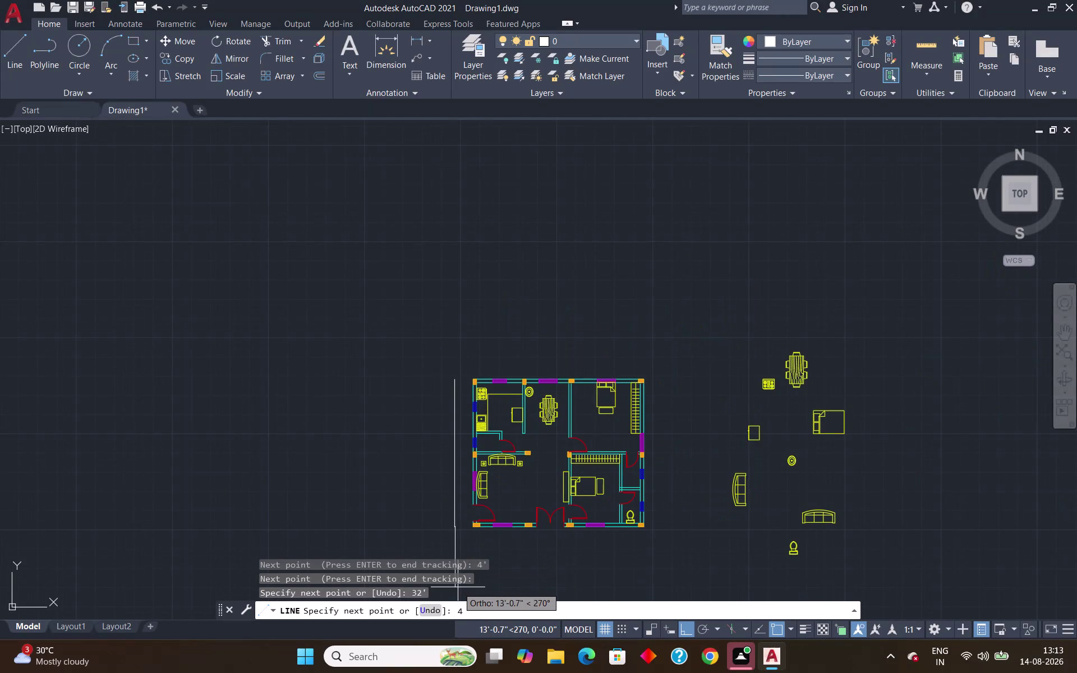
Enter 7'8.25" as the reference line's next segment after the 32' segment.
key(7)
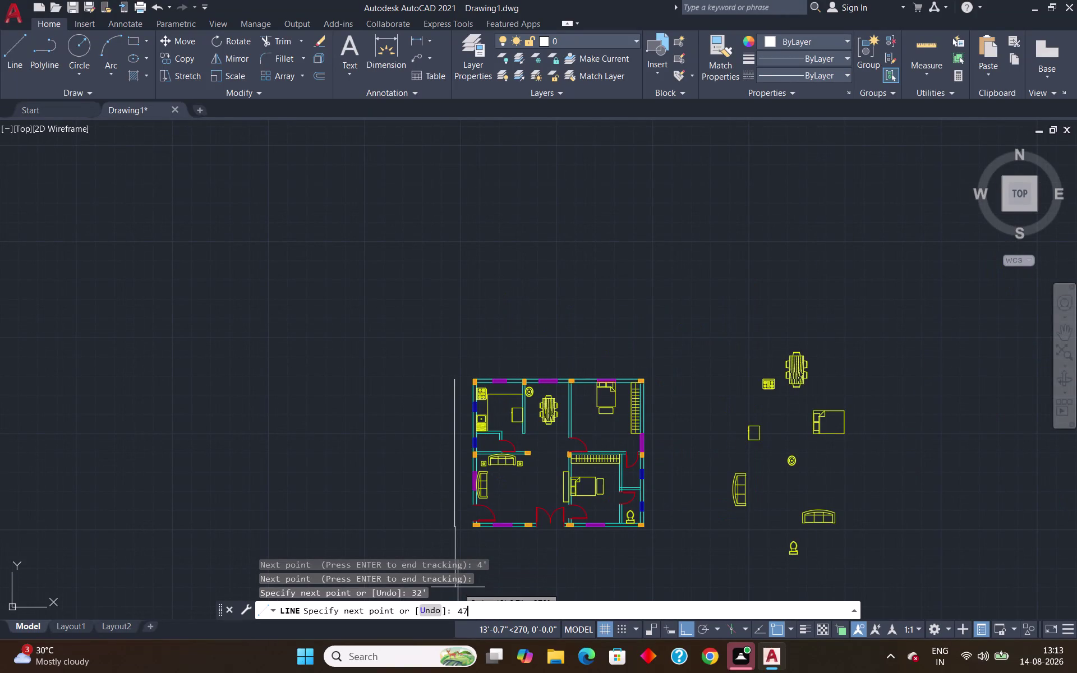
key(period)
key(BackSpace)
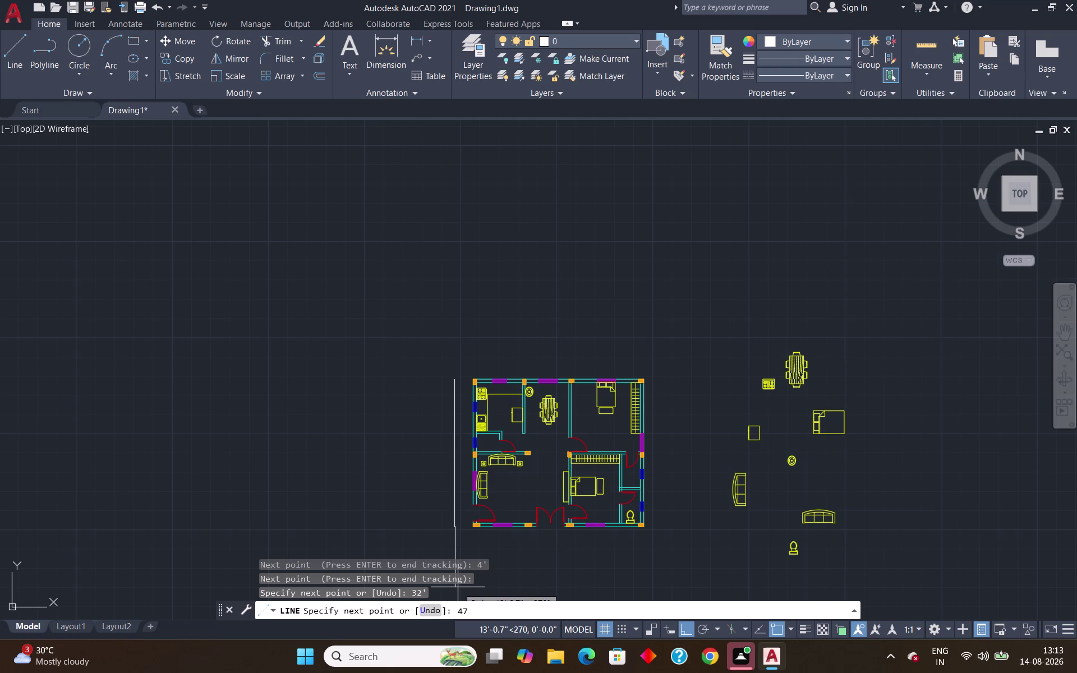
key(apostrophe)
key(BackSpace)
key(BackSpace)
key(BackSpace)
key(7)
key(apostrophe)
key(8)
key(period)
text(25)
key(apostrophe)
key(BackSpace)
key(shift+quotedbl)
key(Return)
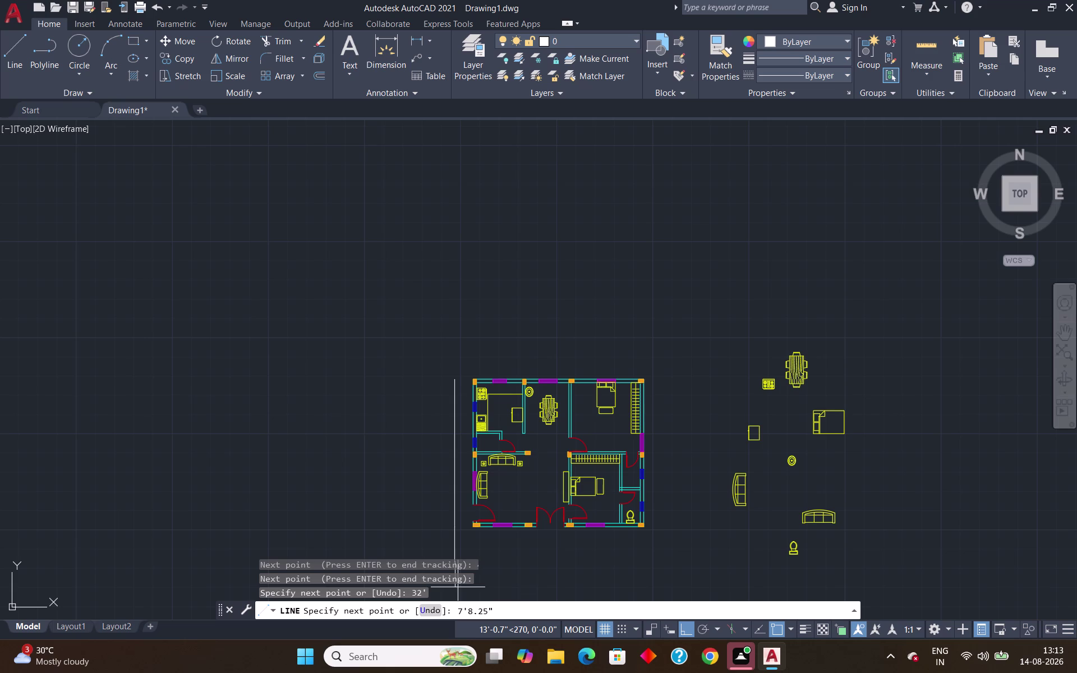
scroll(down, 3)
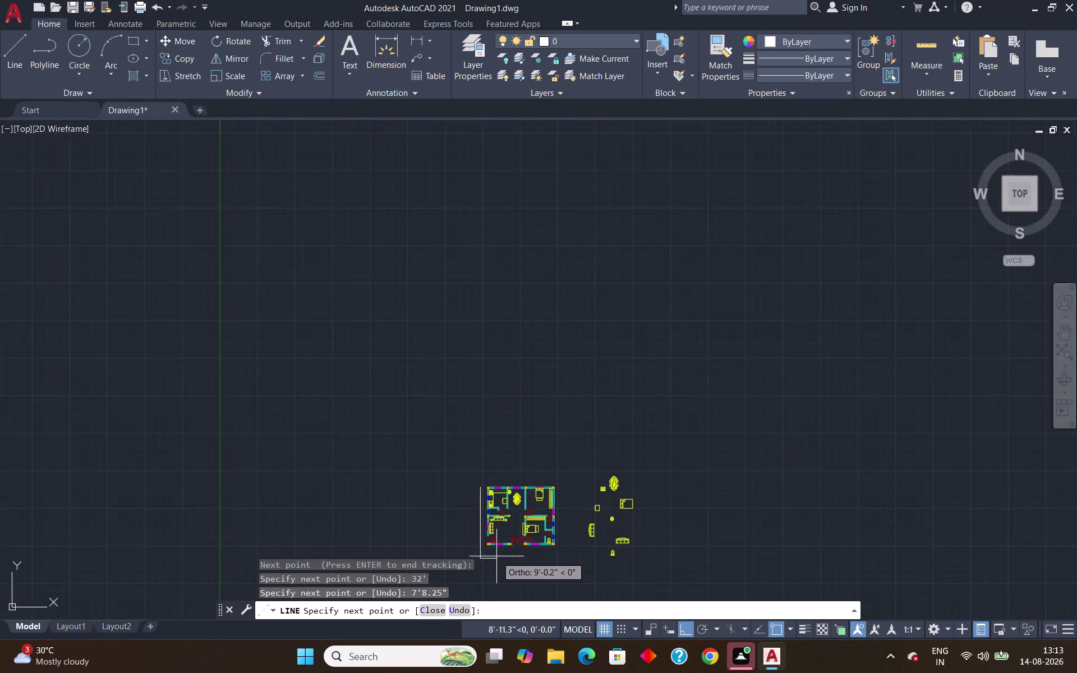
End the current reference line and zoom in beside the floor plan.
key(Return)
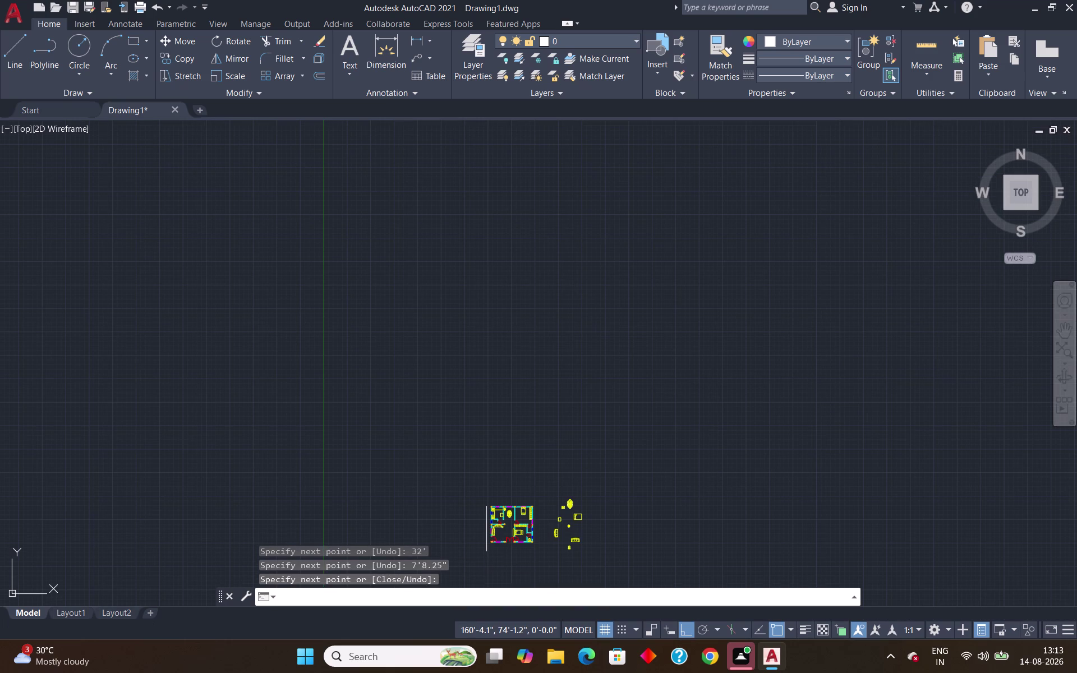
scroll(up, 3)
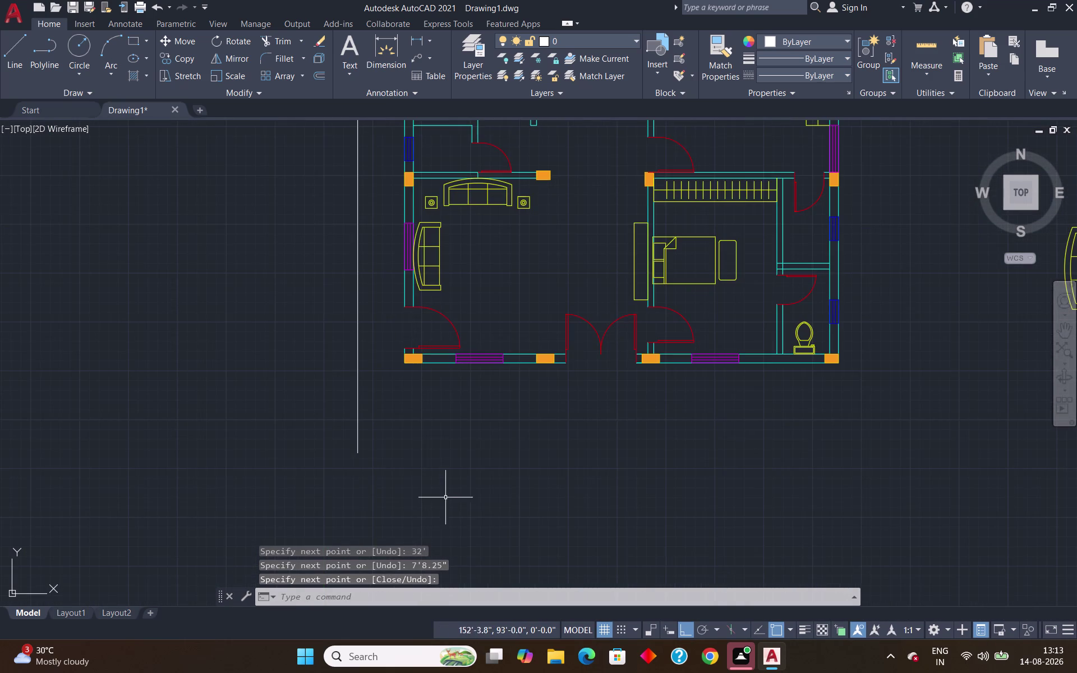
scroll(down, 3)
scroll(up, 3)
scroll(down, 3)
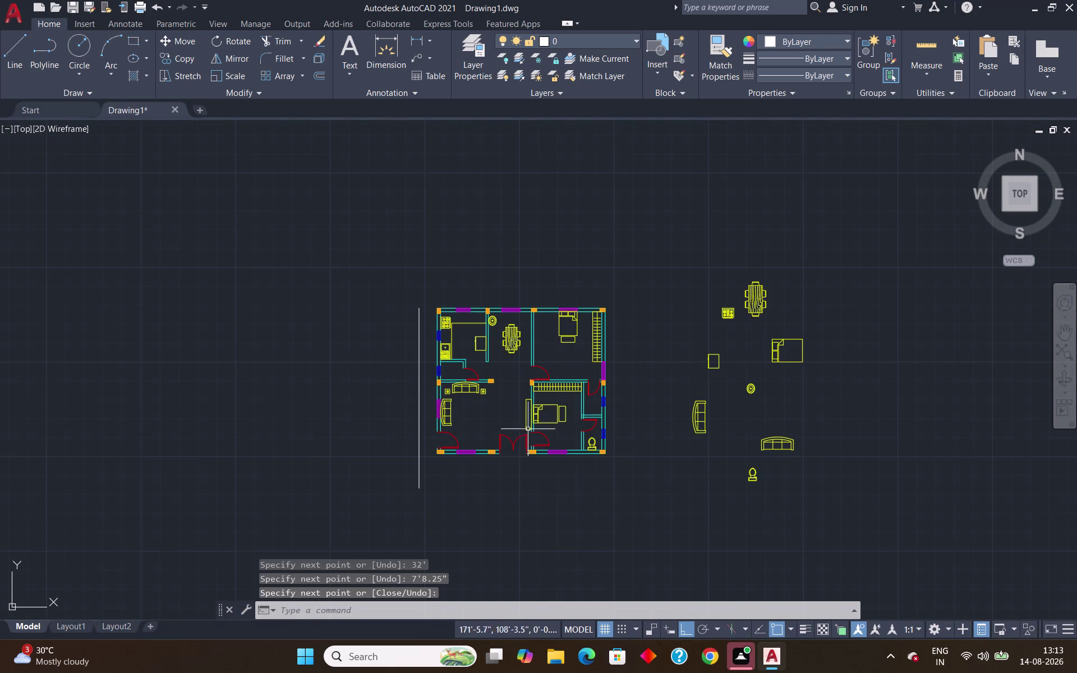
scroll(up, 3)
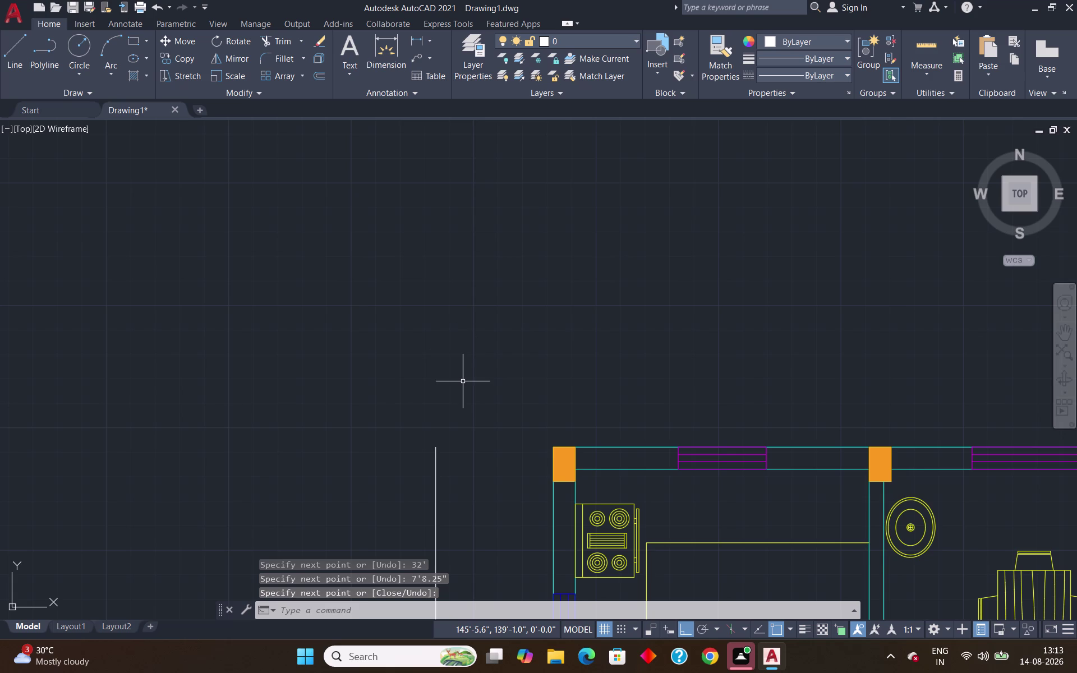
Draw a new 7'8.25" vertical line by the floor plan's left side.
key(l)
key(Return)
click(438, 451)
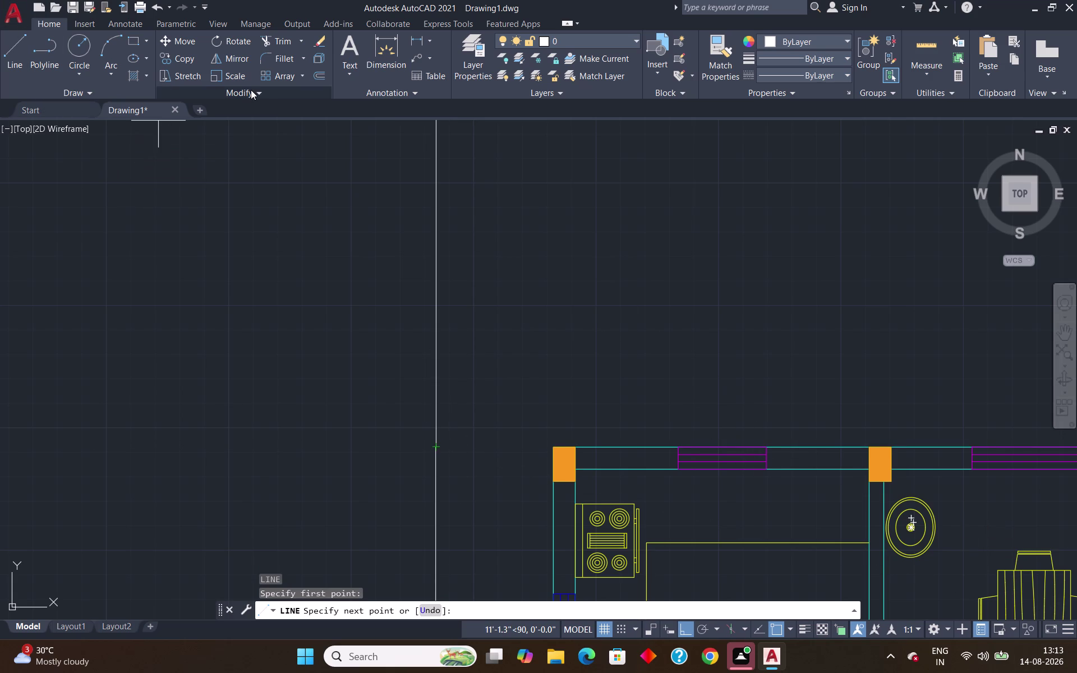
text(7')
key(8)
text(.25)
key(shift+quotedbl)
key(Return)
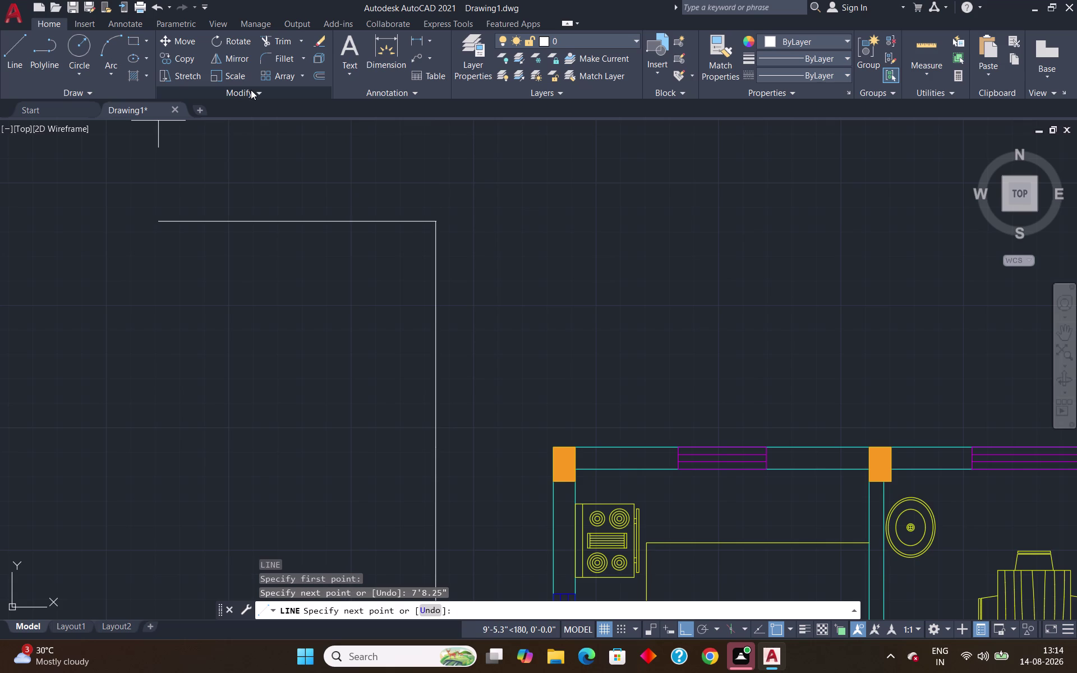
key(Return)
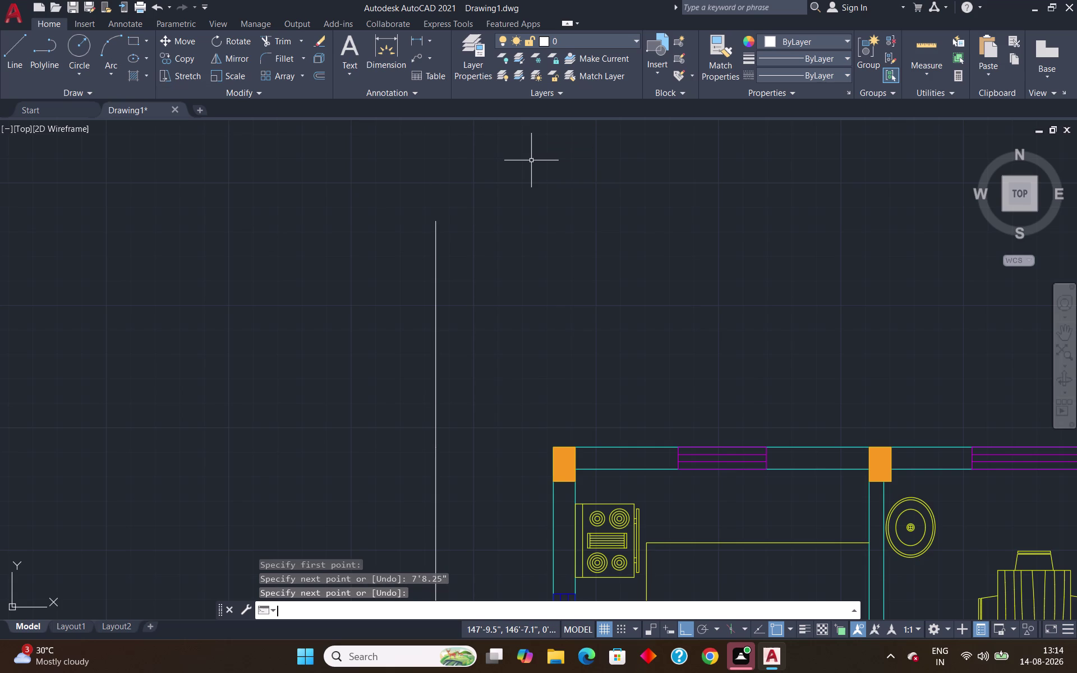
scroll(down, 3)
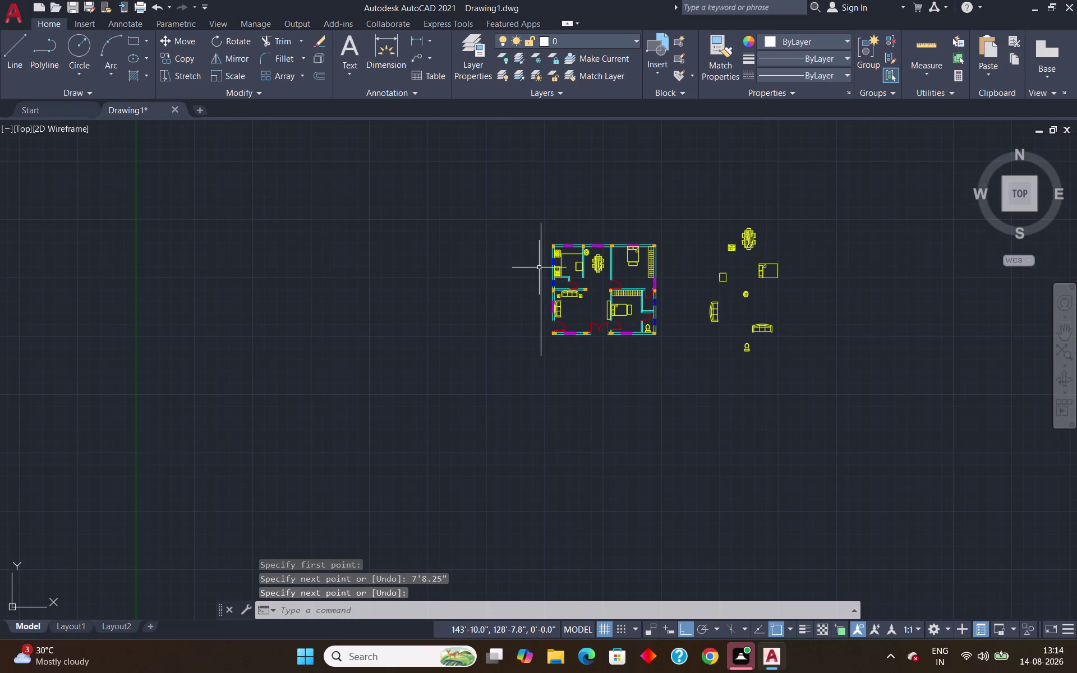
Start a distance measurement, then cancel it.
scroll(up, 3)
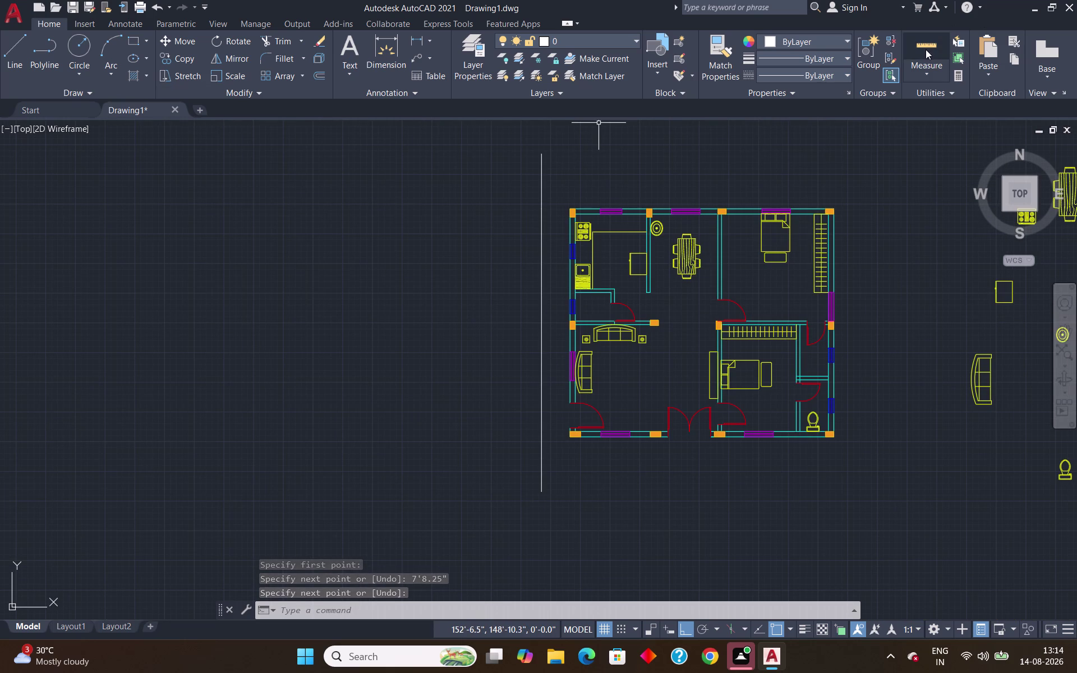
click(925, 50)
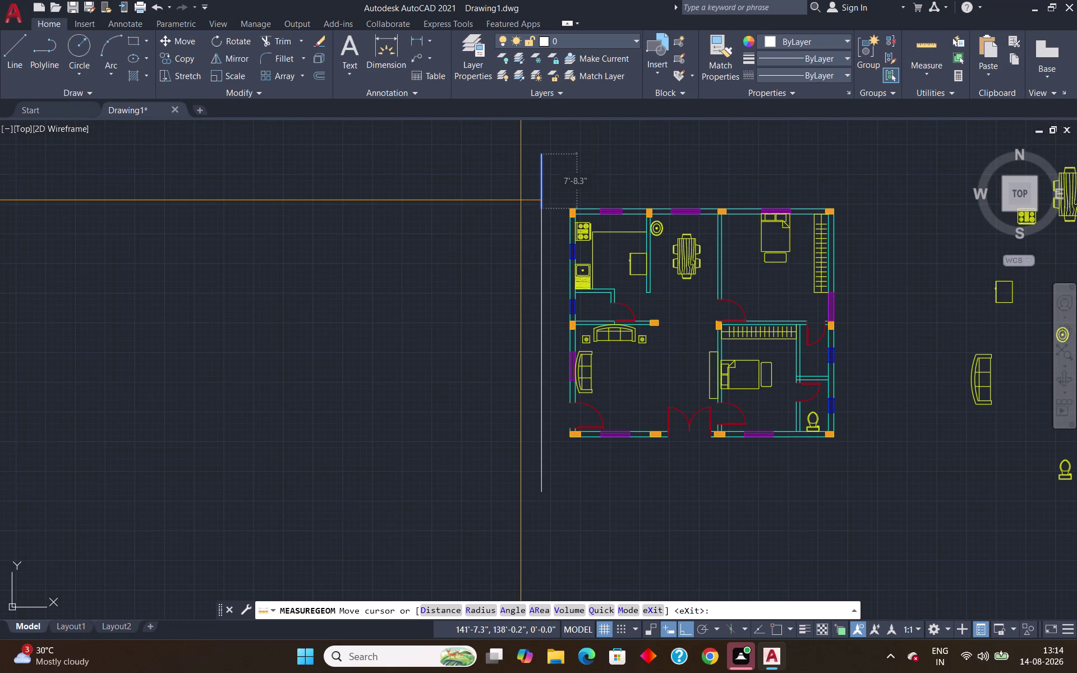
scroll(down, 3)
scroll(down, 3)
key(Escape)
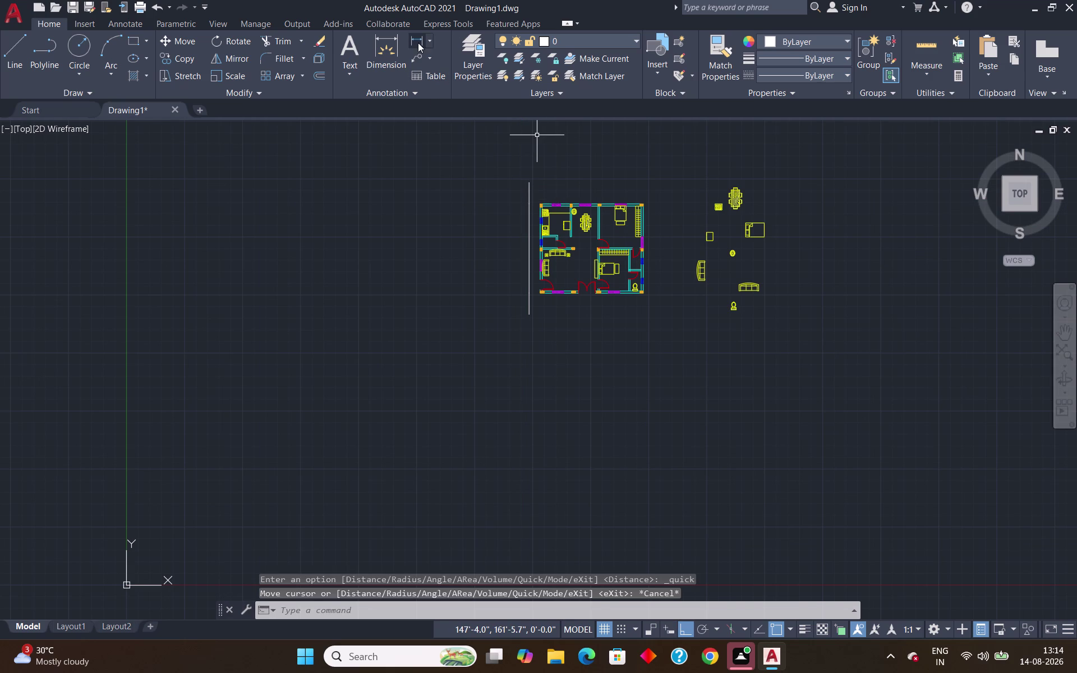
Dimension the new vertical line end to end, placing the dimension on its left.
click(387, 52)
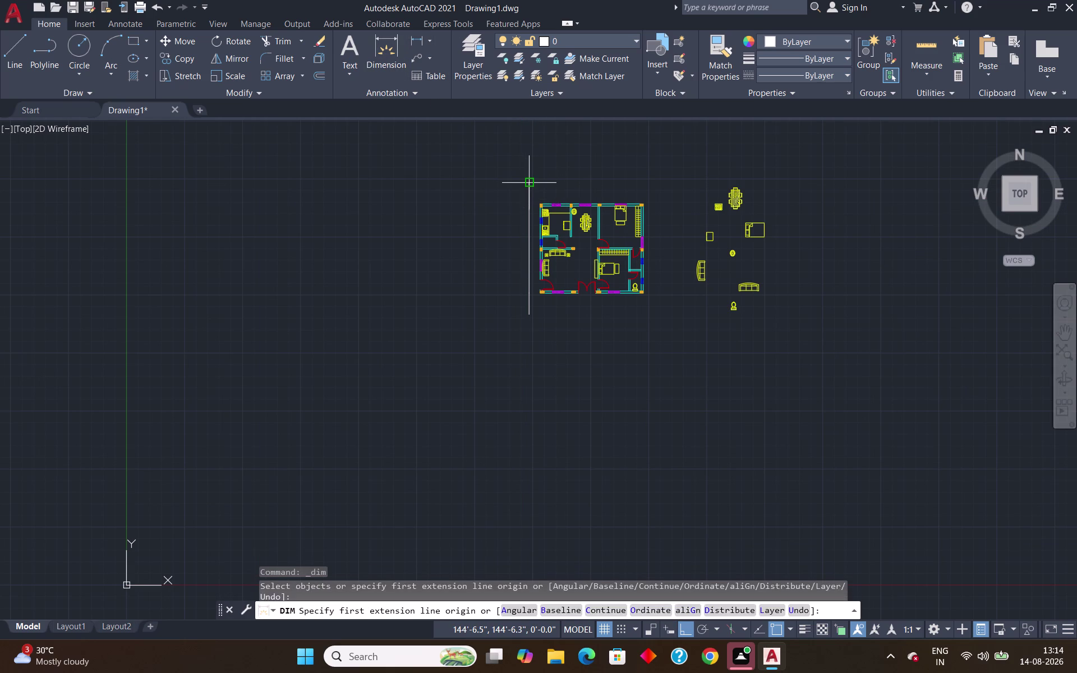
click(530, 184)
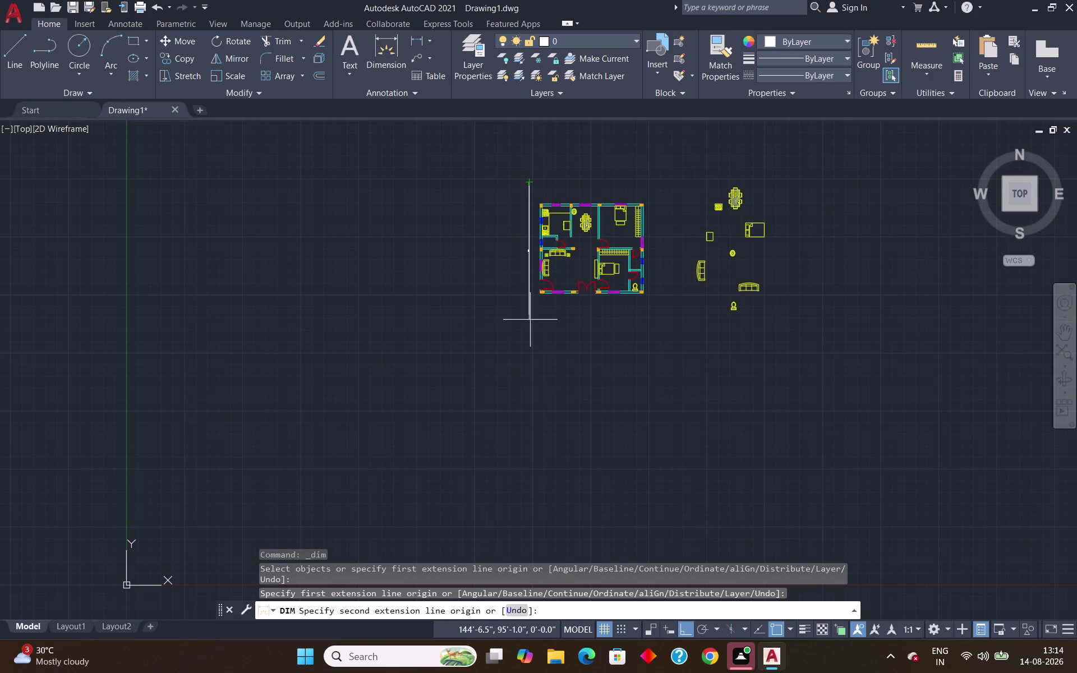
click(527, 316)
click(475, 305)
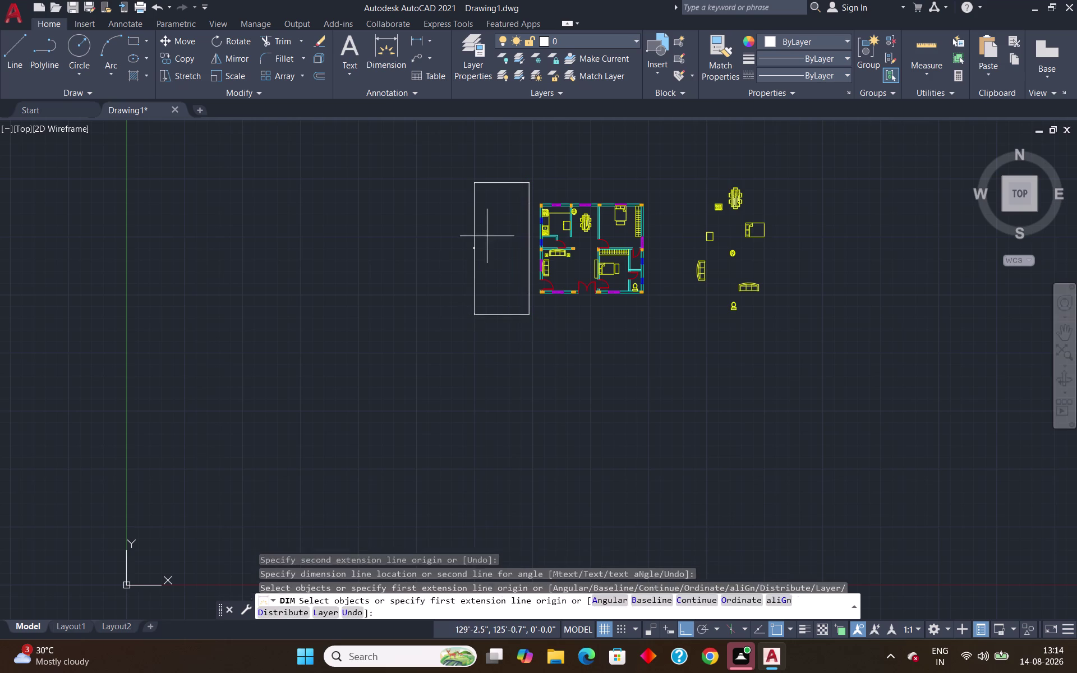
scroll(up, 3)
scroll(up, 3)
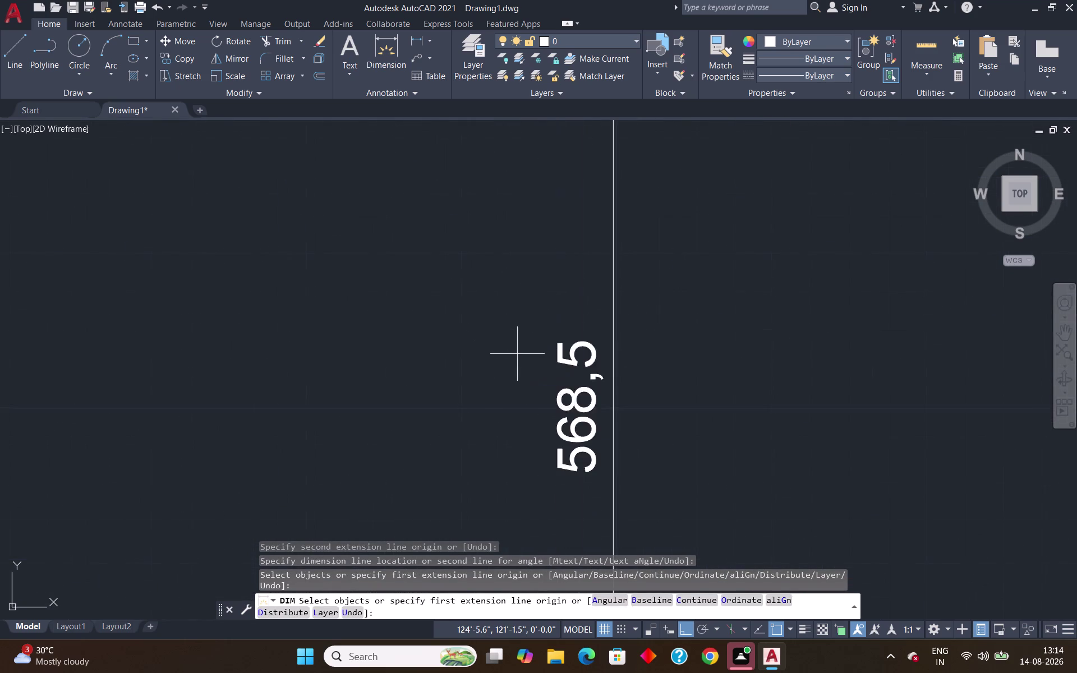
scroll(down, 3)
scroll(down, 3)
Cancel the extra dimension, delete the new dimension, and cancel the pending DIM command.
click(613, 242)
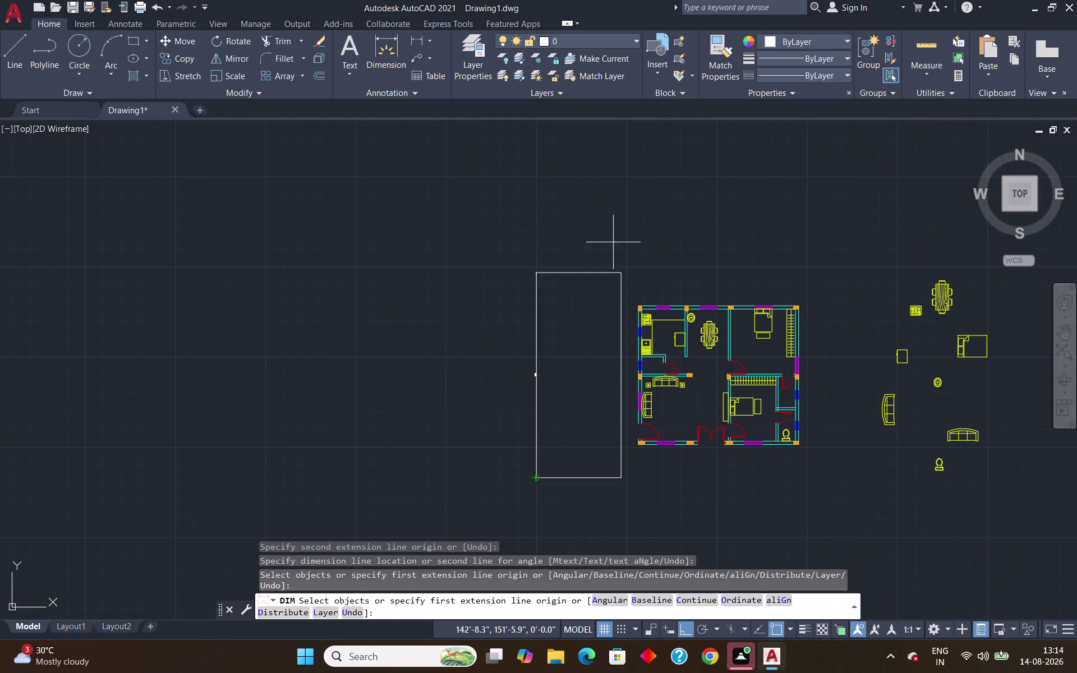
key(Escape)
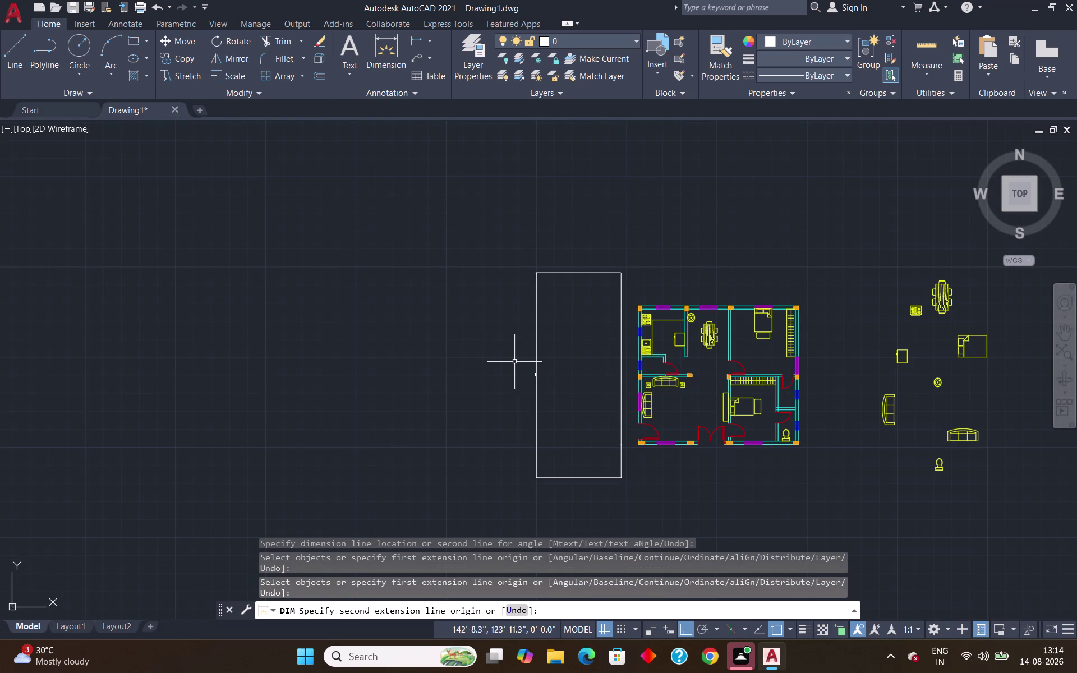
key(Escape)
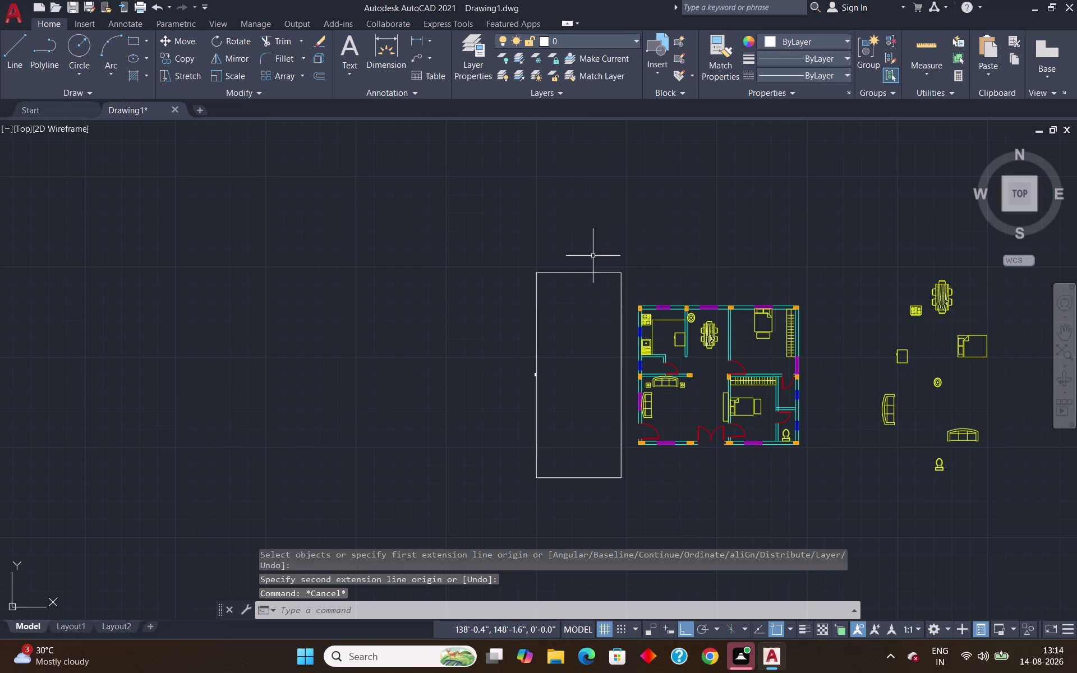
click(593, 256)
click(520, 395)
key(Delete)
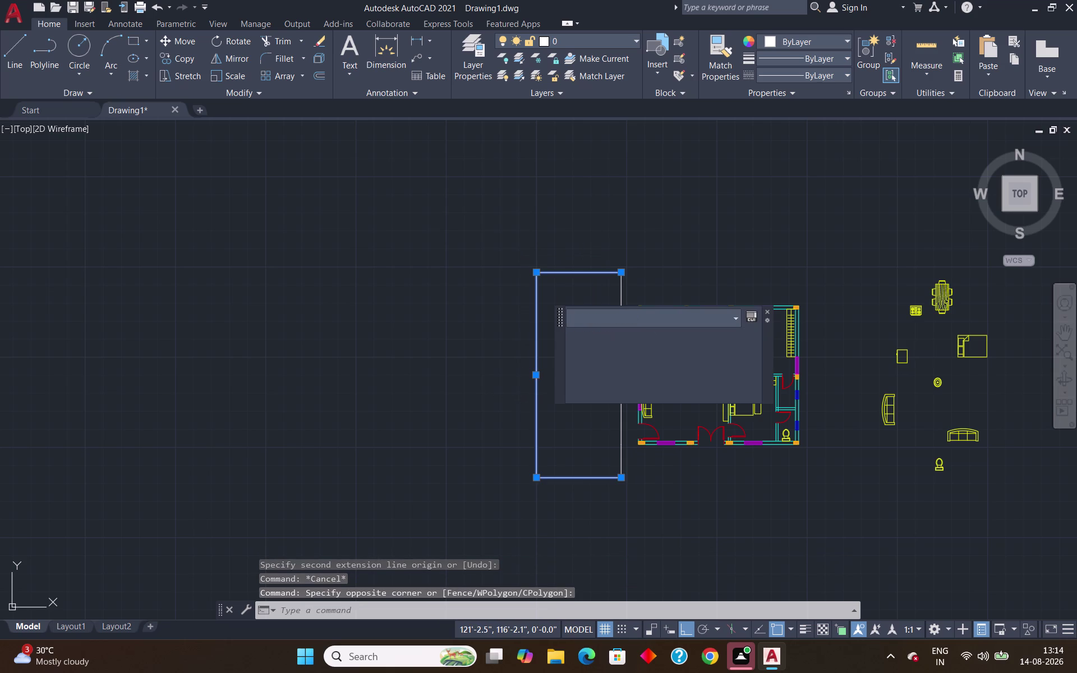
click(382, 40)
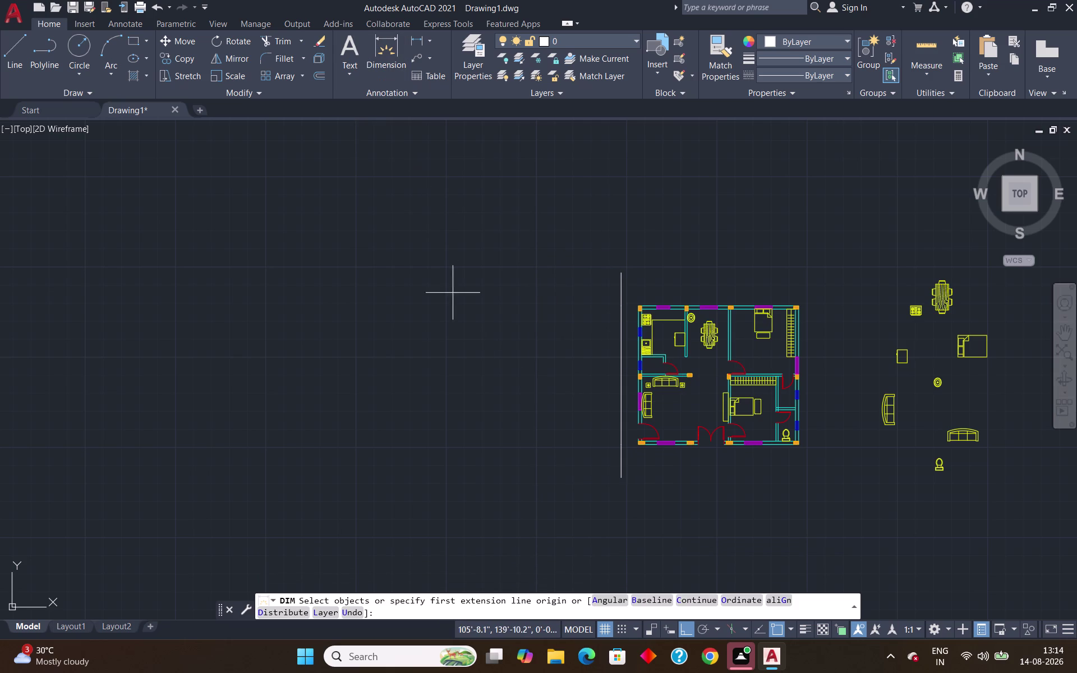
key(Escape)
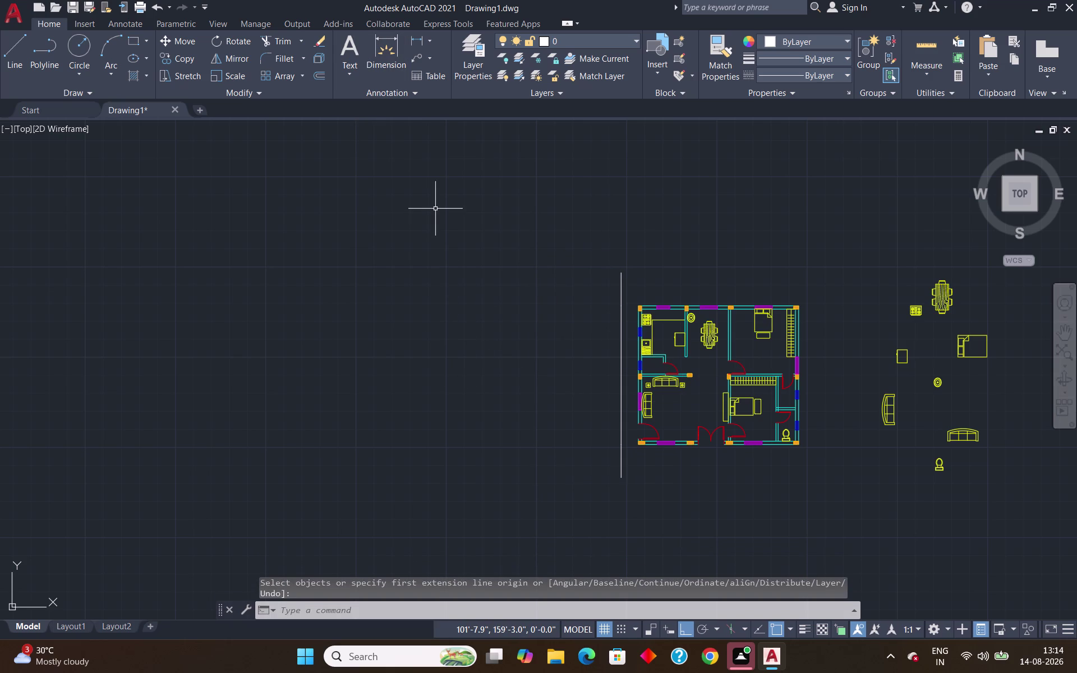
Modify ISO-25 to use Engineering unit format with 0'-0.0" precision.
key(d)
key(Return)
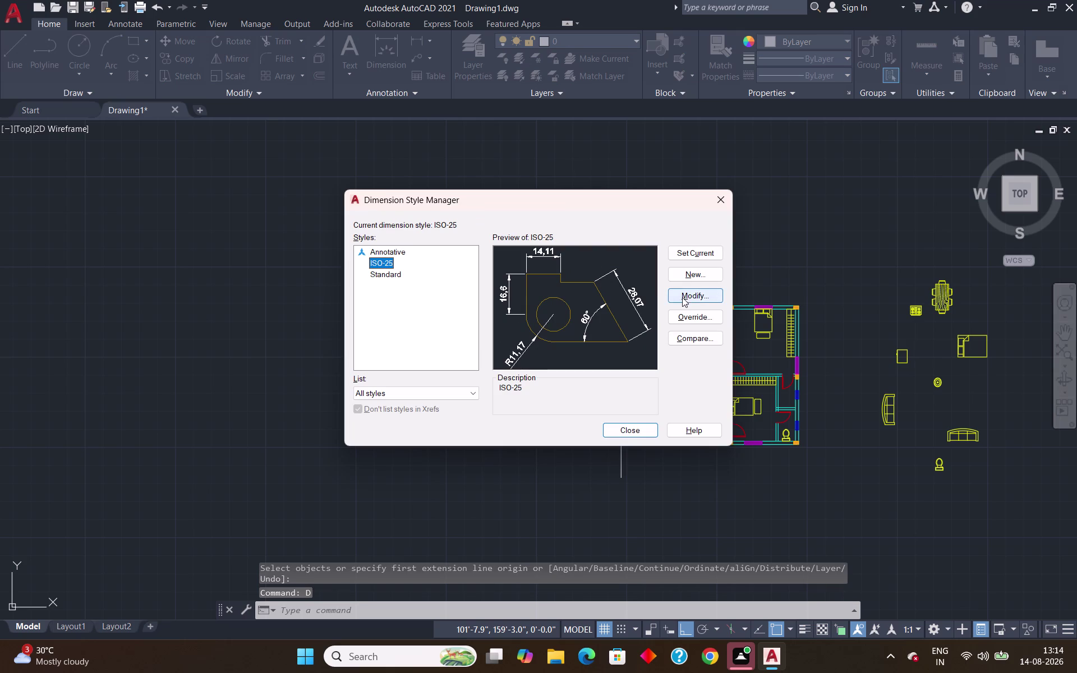
click(682, 297)
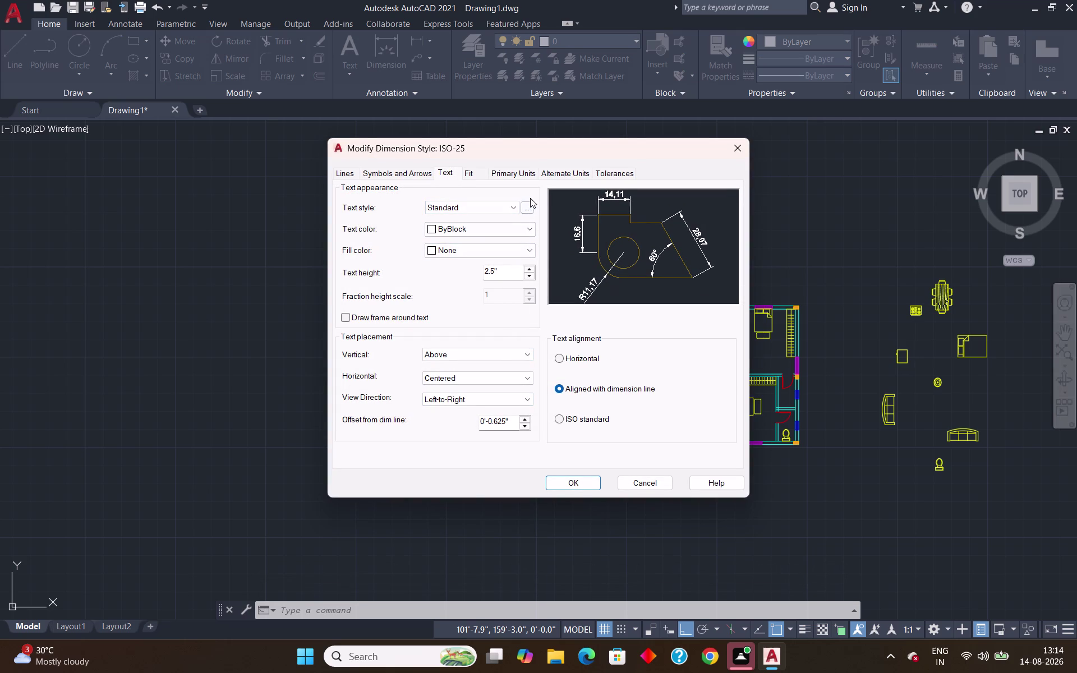
click(510, 171)
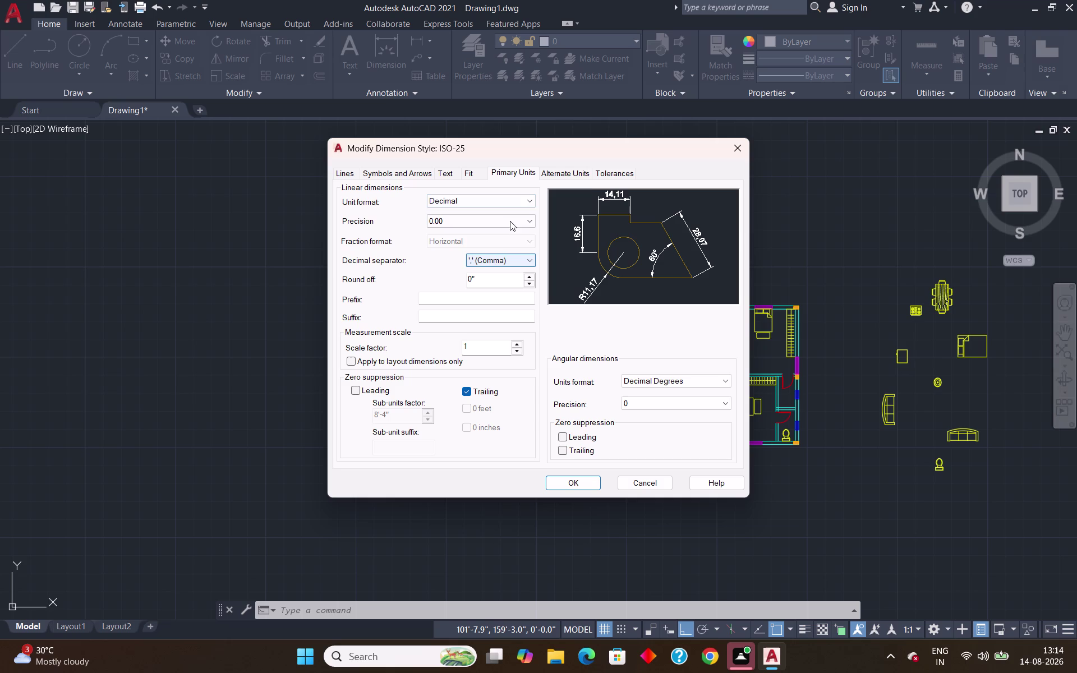
click(517, 201)
click(503, 230)
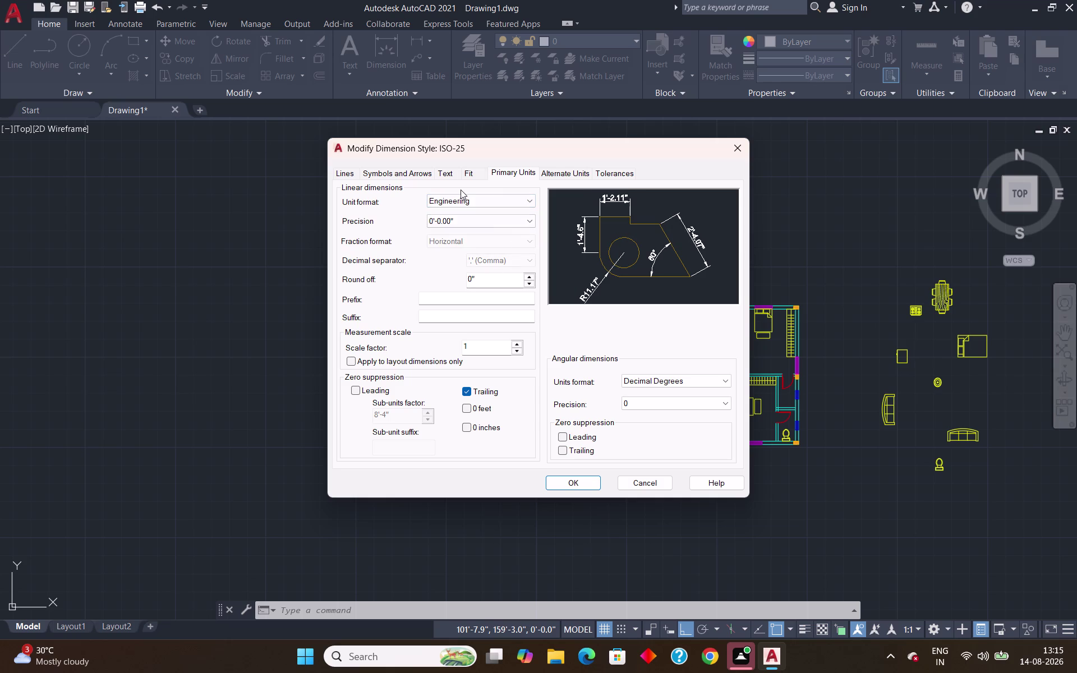
click(450, 215)
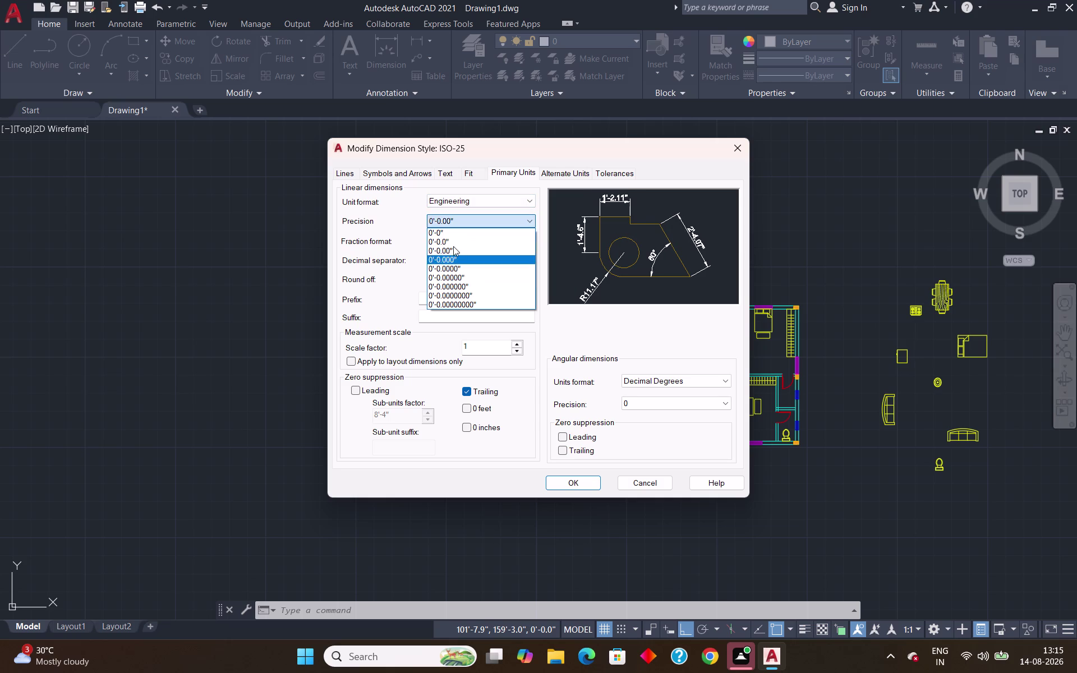
click(451, 242)
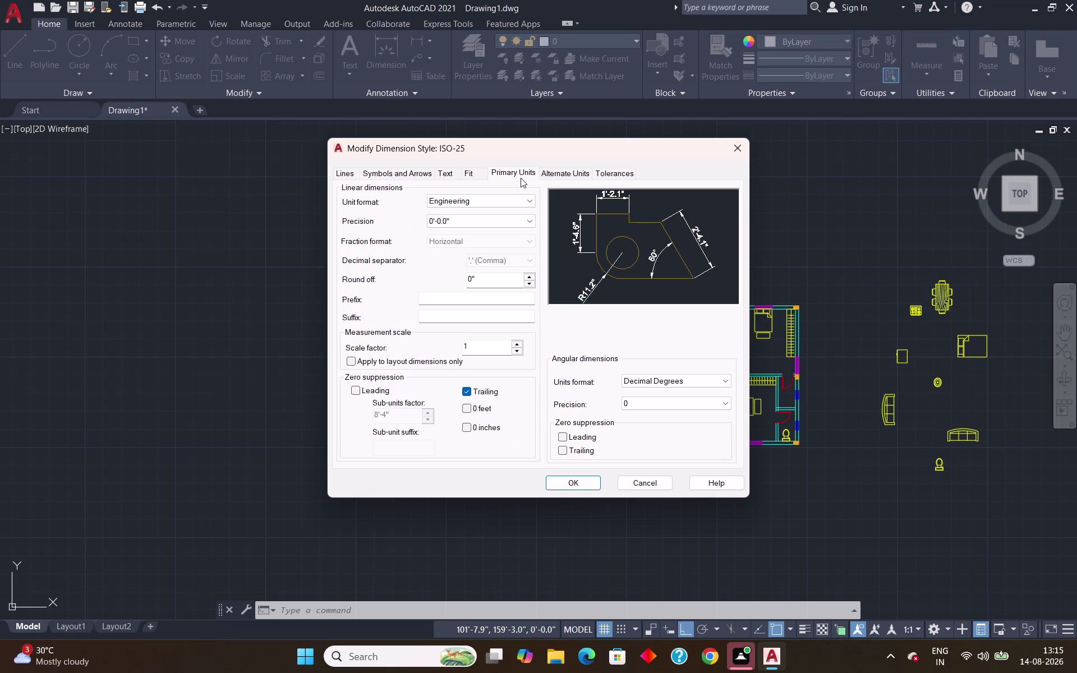
Review the Alternate Units, Fit, Lines, Tolerances and Text settings, ending on Primary Units.
click(550, 173)
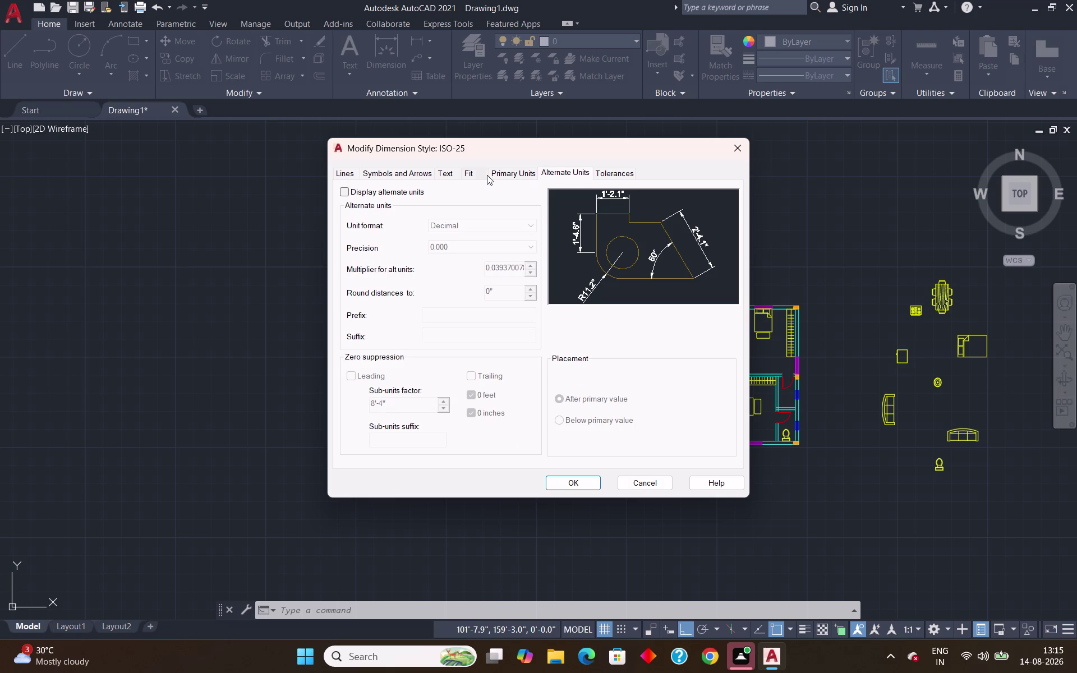
click(481, 174)
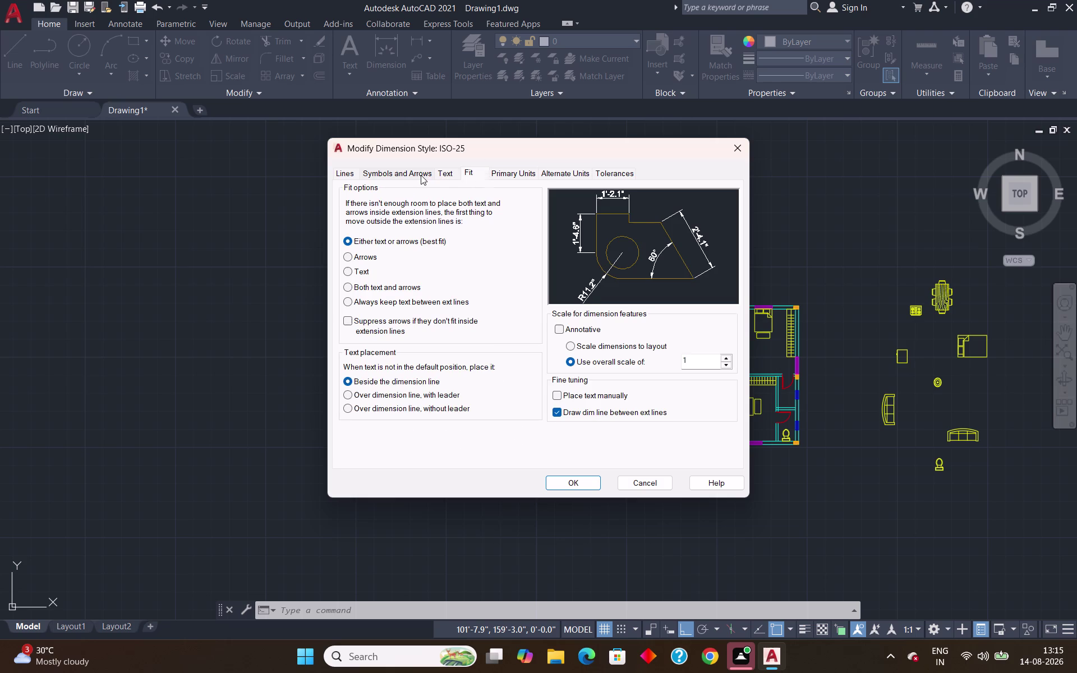
click(421, 175)
click(345, 174)
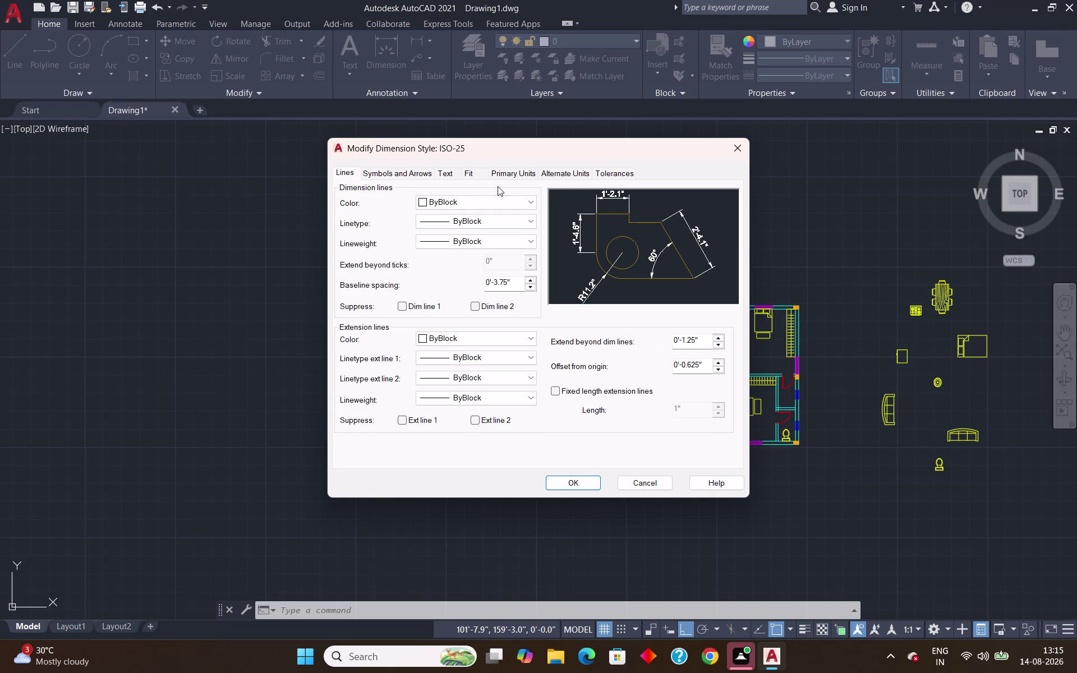
click(598, 176)
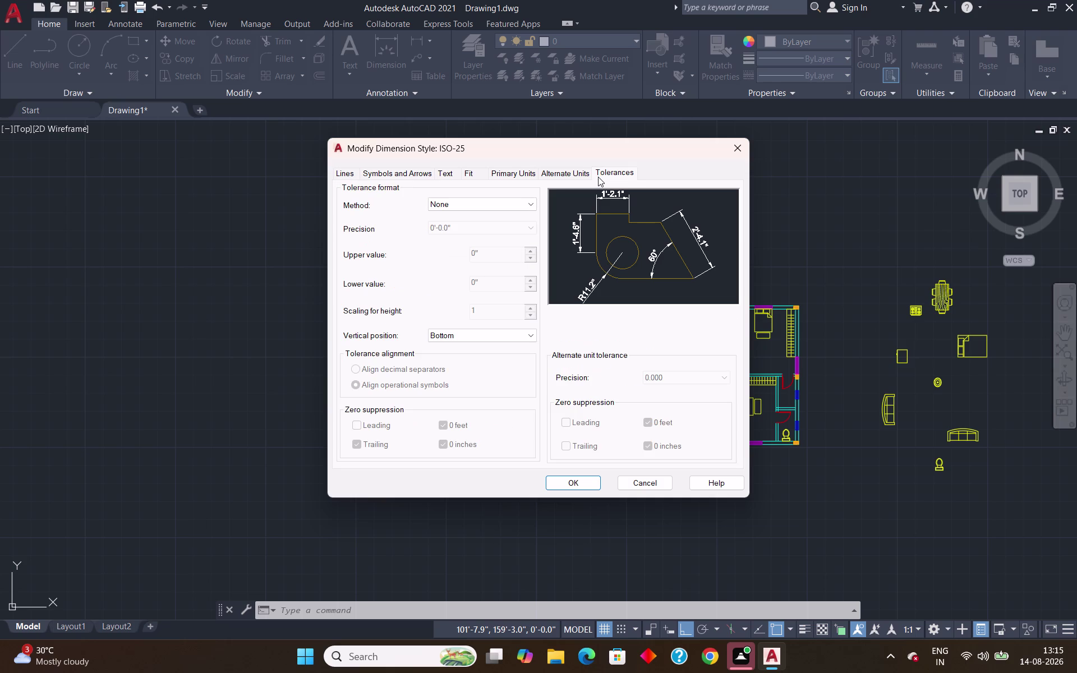
click(520, 176)
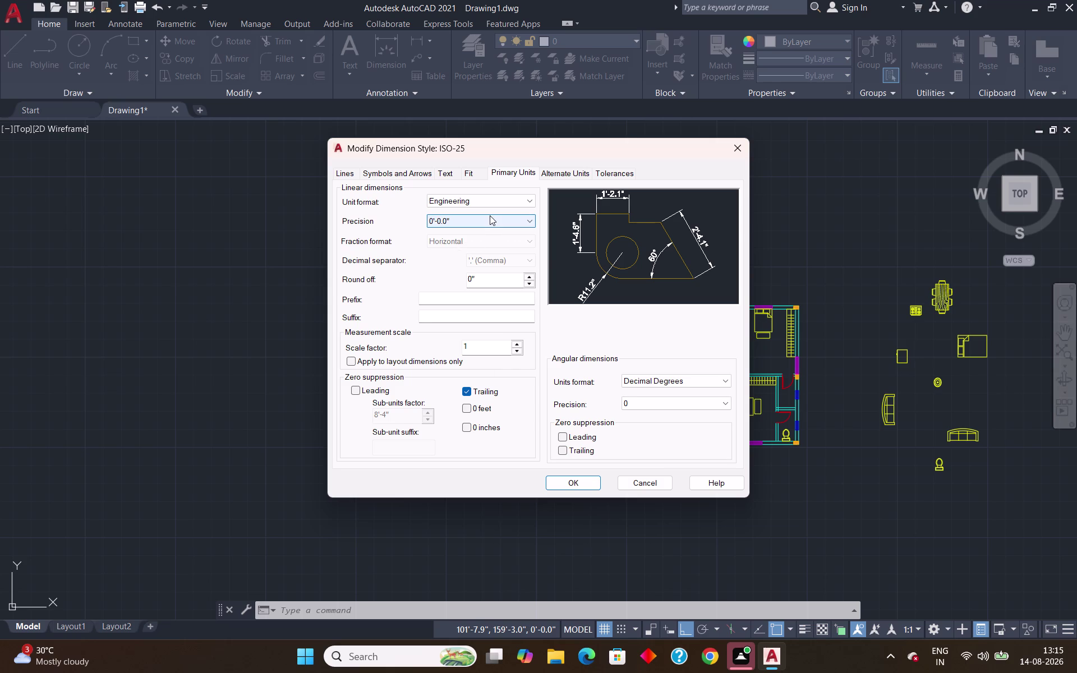
click(452, 172)
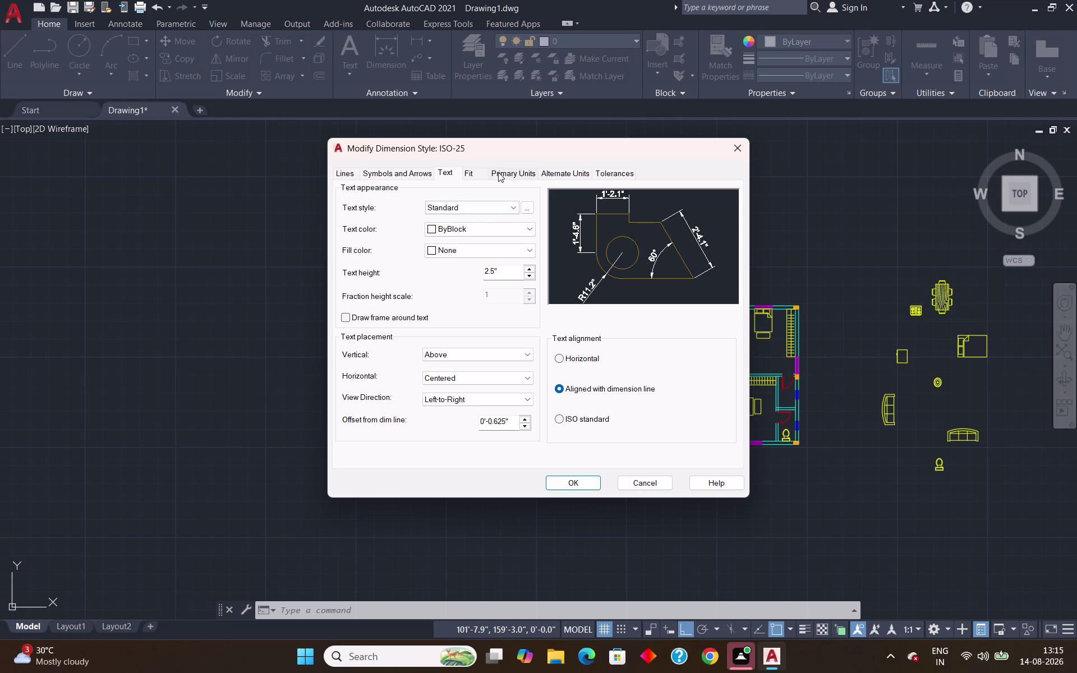
click(478, 173)
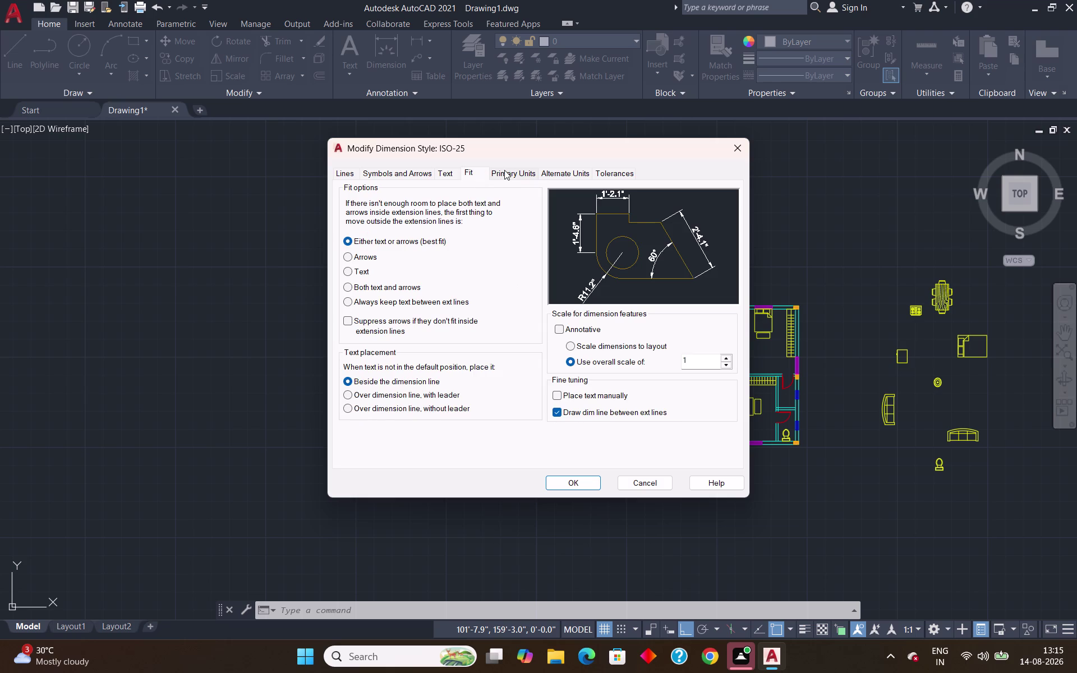
click(506, 170)
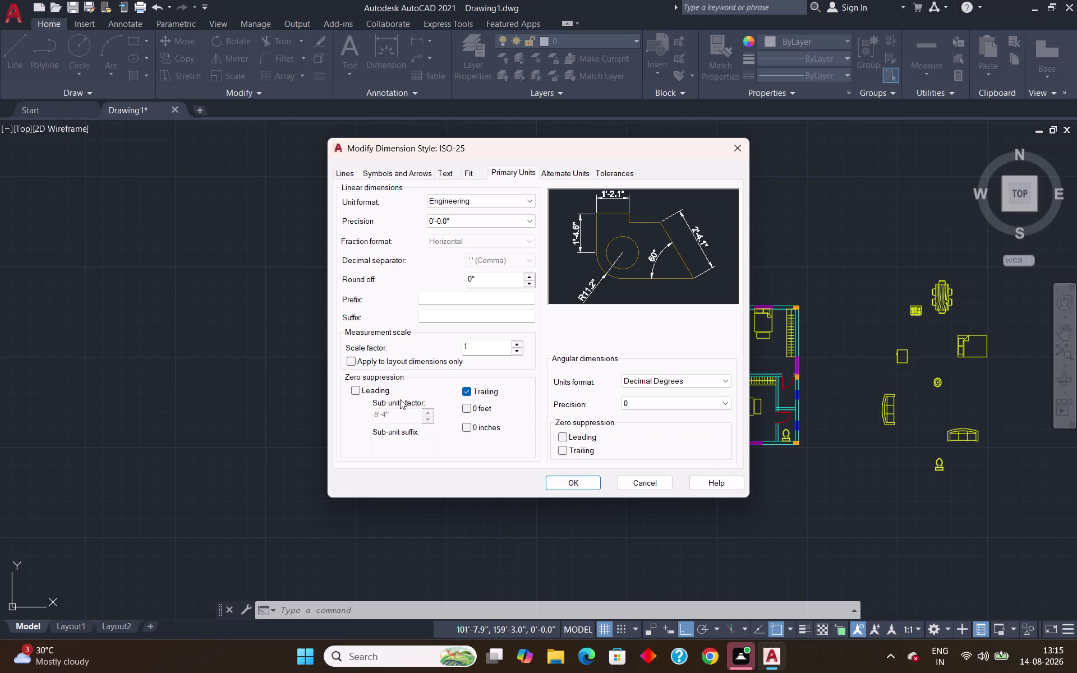
Confirm the ISO-25 changes, set ISO-25 current, and close the style manager.
click(575, 484)
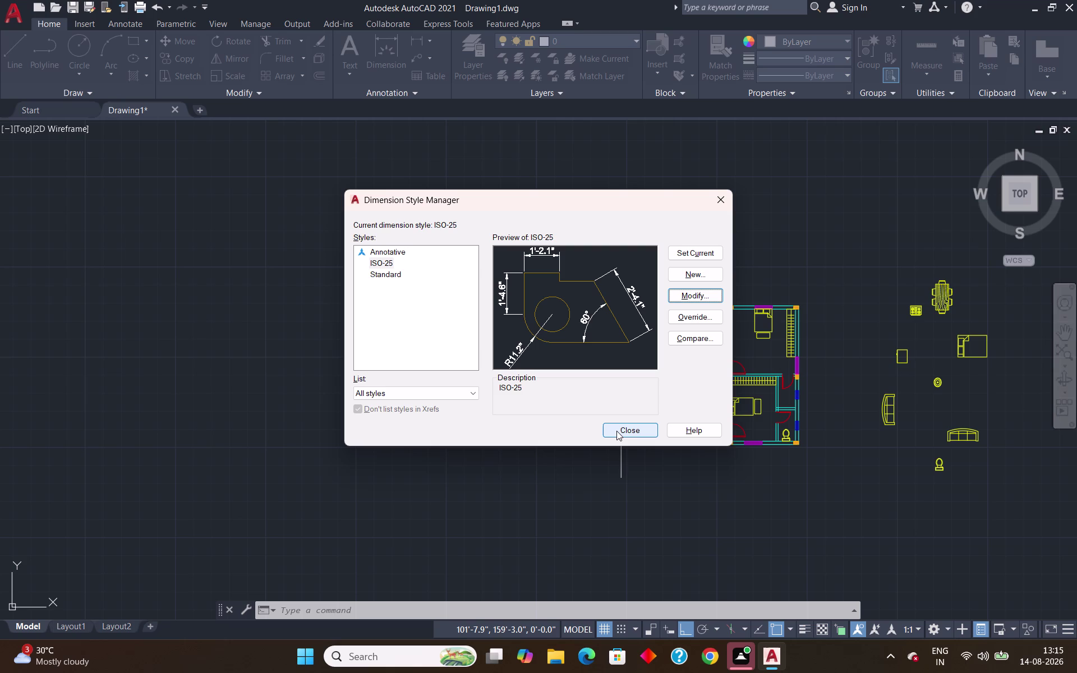
click(706, 255)
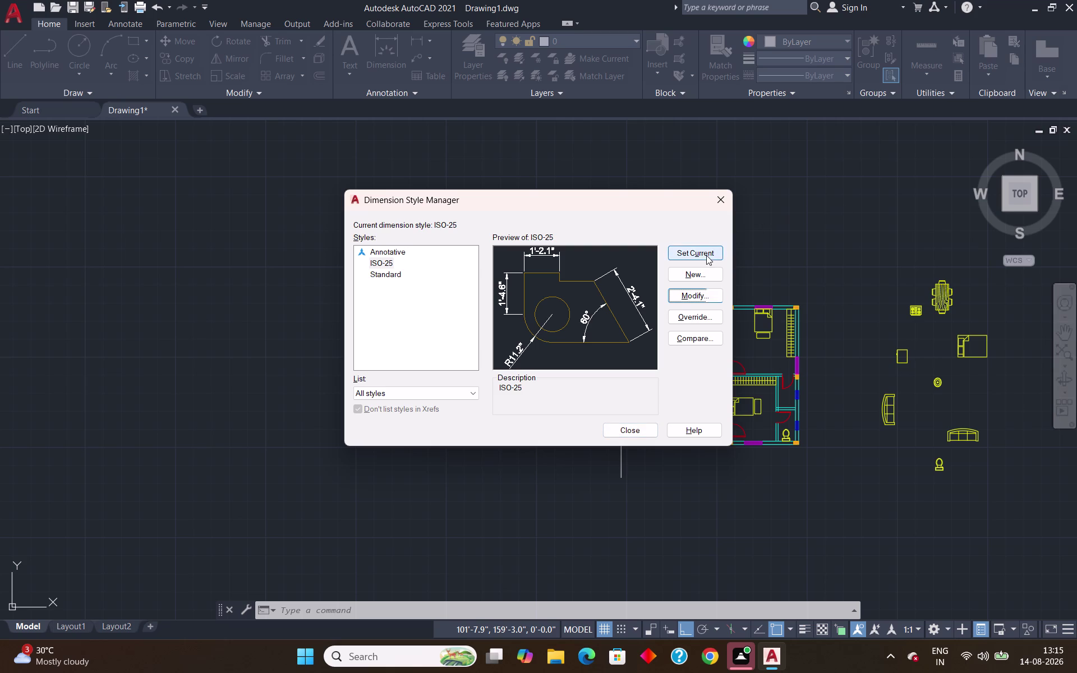
click(627, 434)
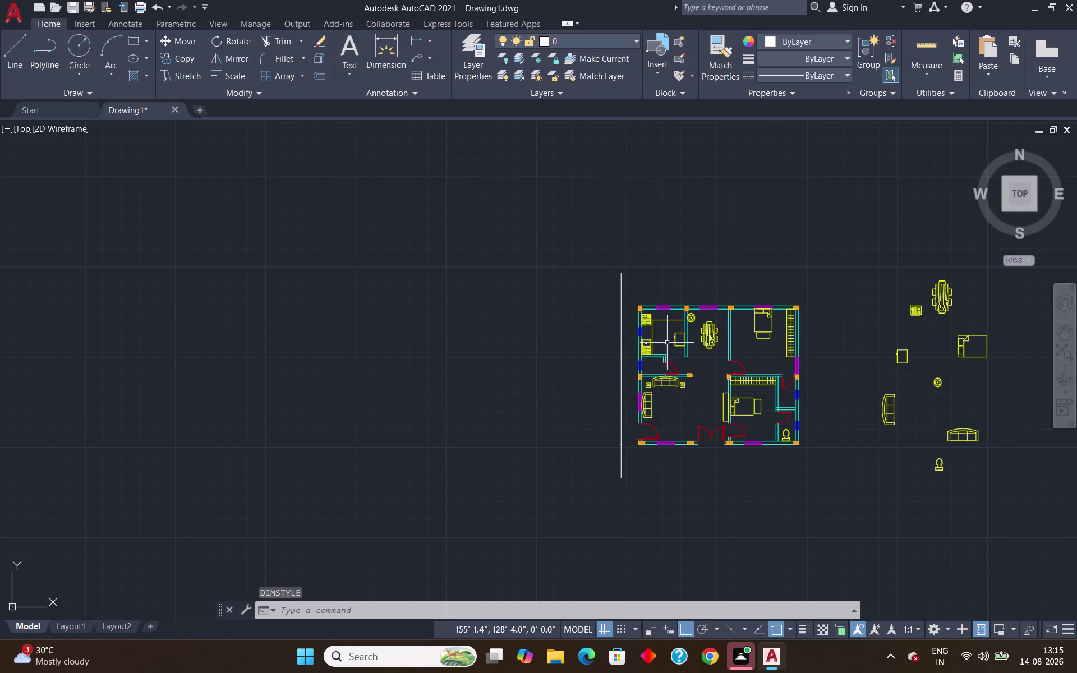
click(393, 47)
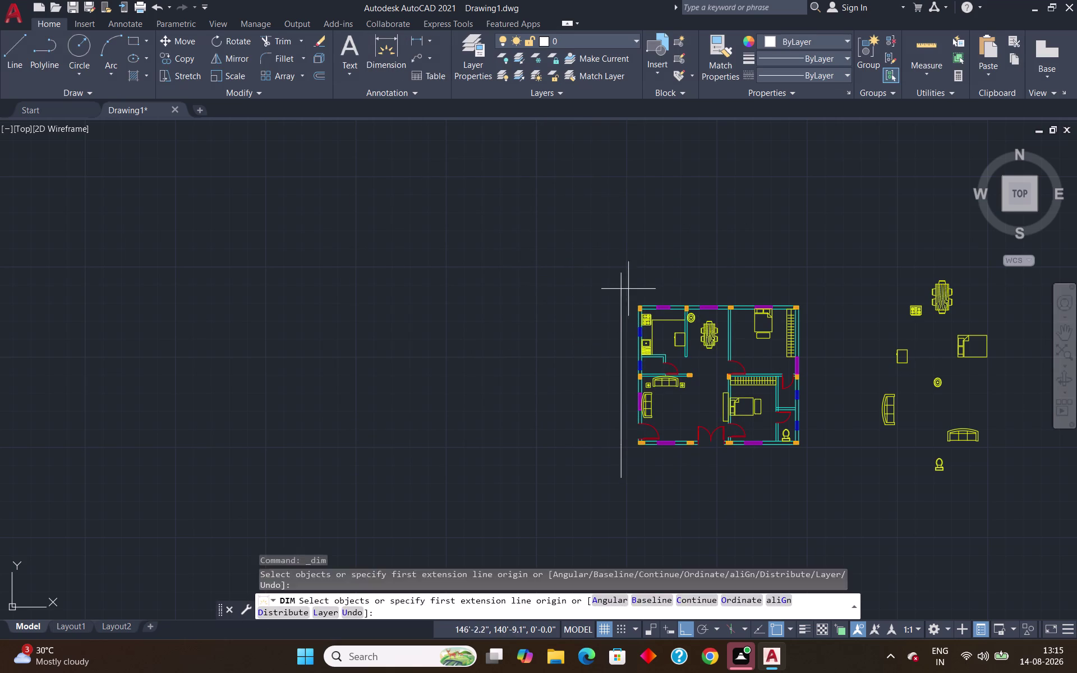
click(621, 279)
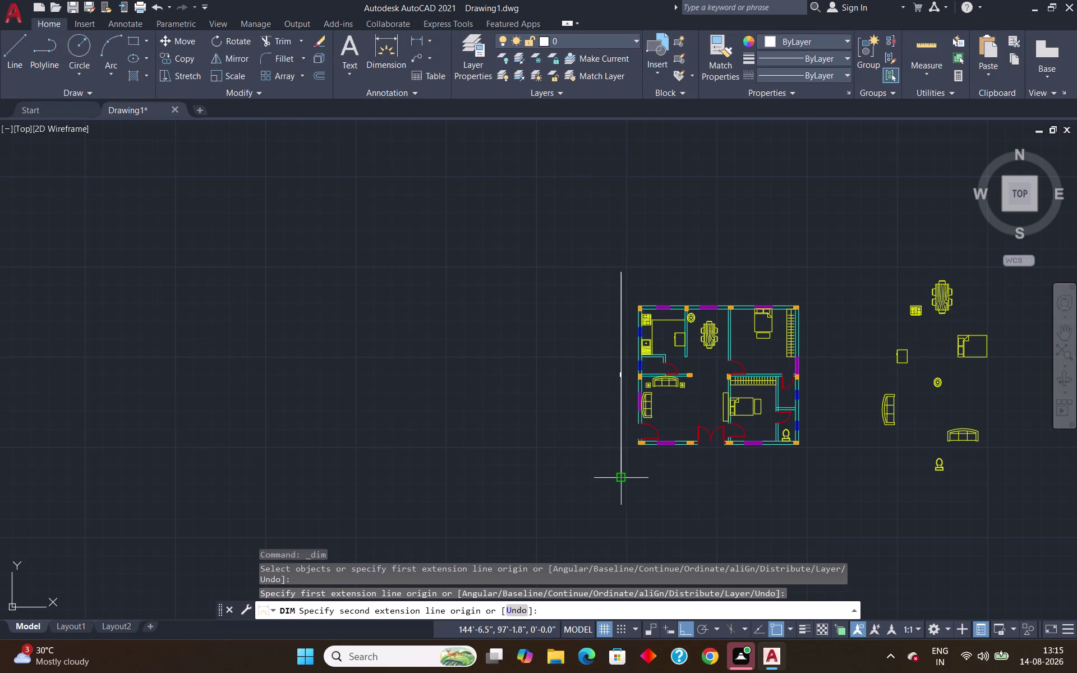
click(620, 476)
click(549, 474)
scroll(up, 3)
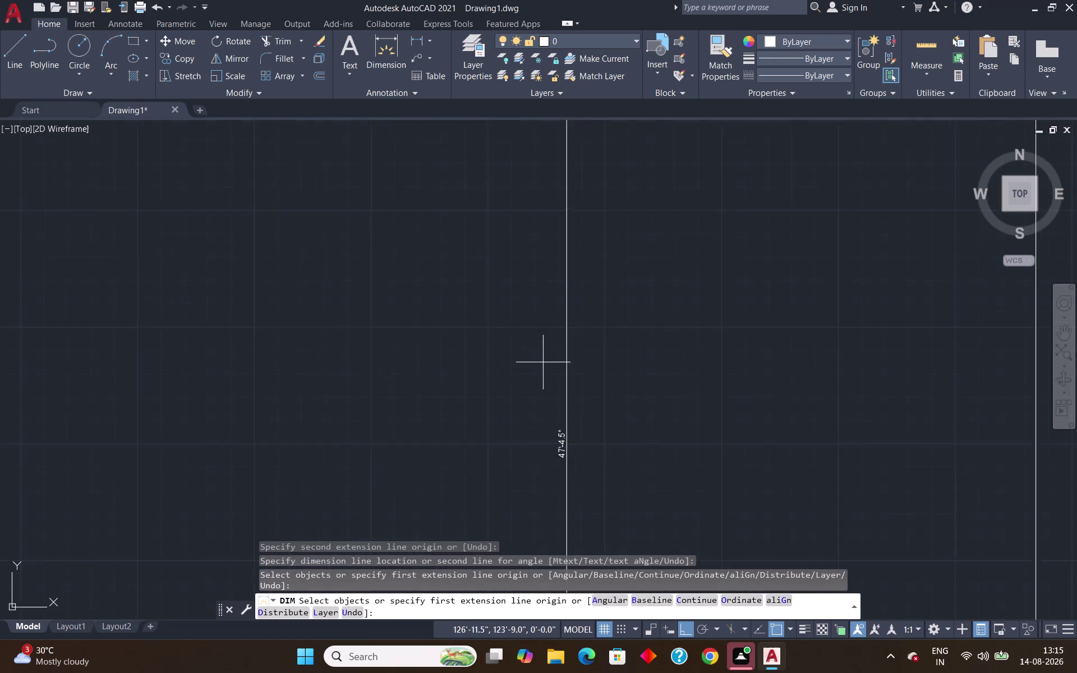
scroll(up, 3)
scroll(up, 3)
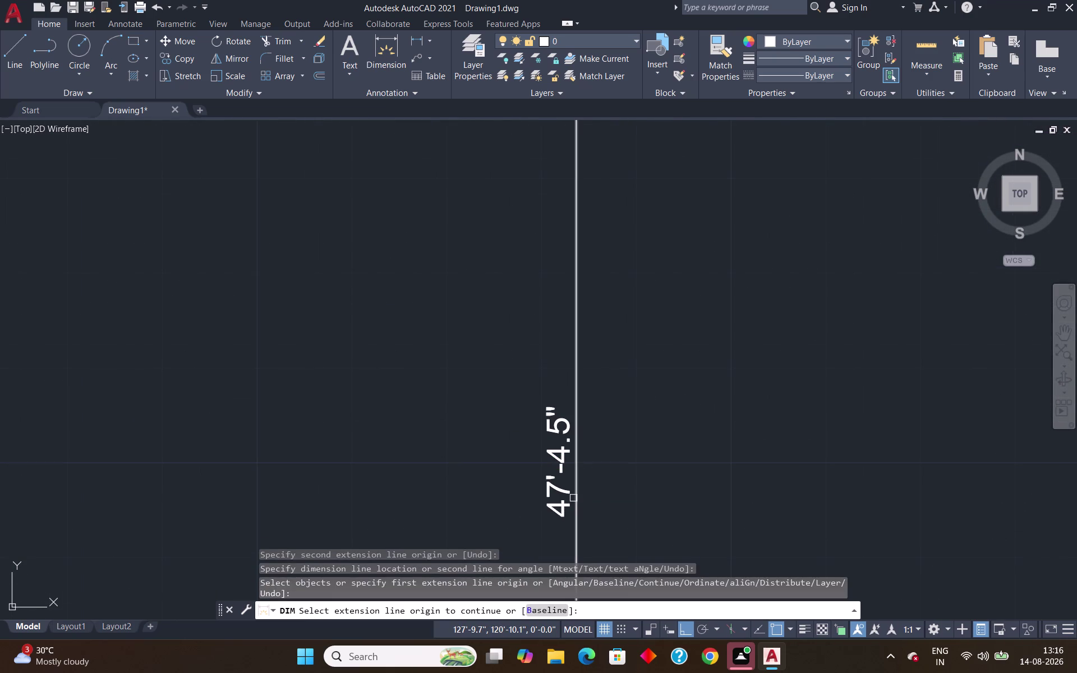
scroll(down, 3)
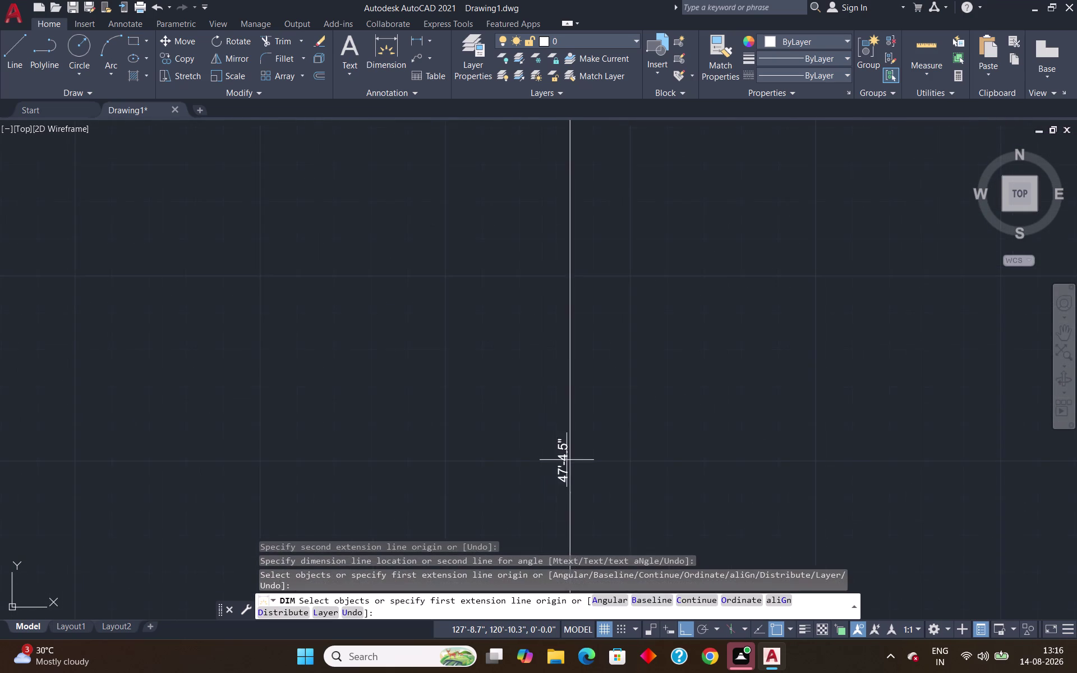
scroll(down, 3)
scroll(up, 3)
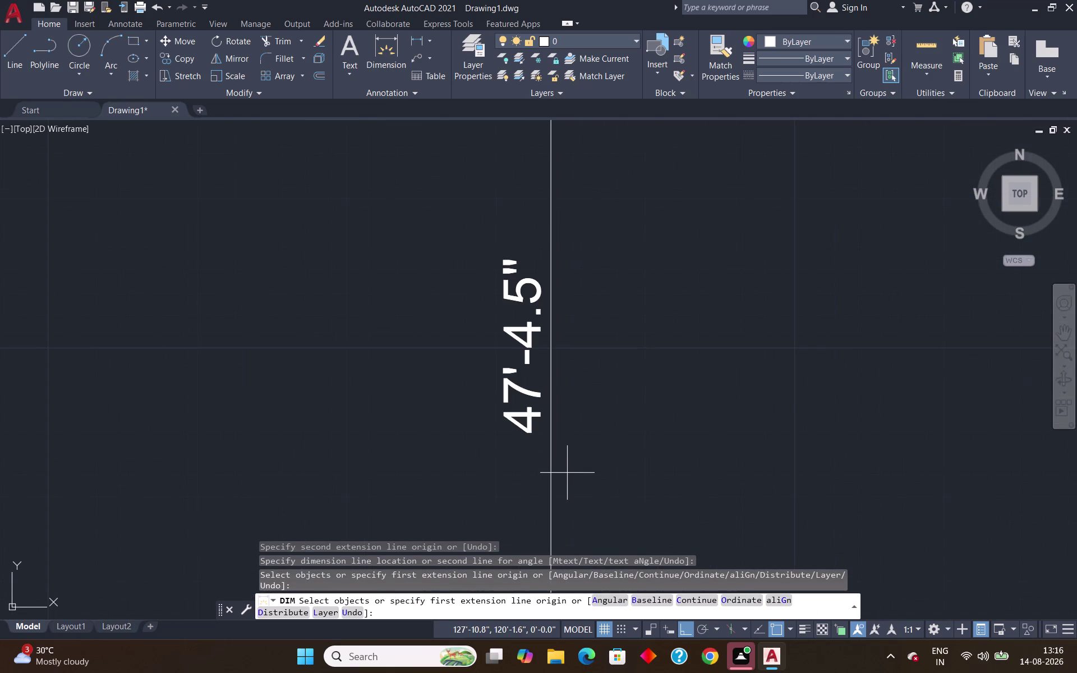
scroll(down, 3)
scroll(up, 3)
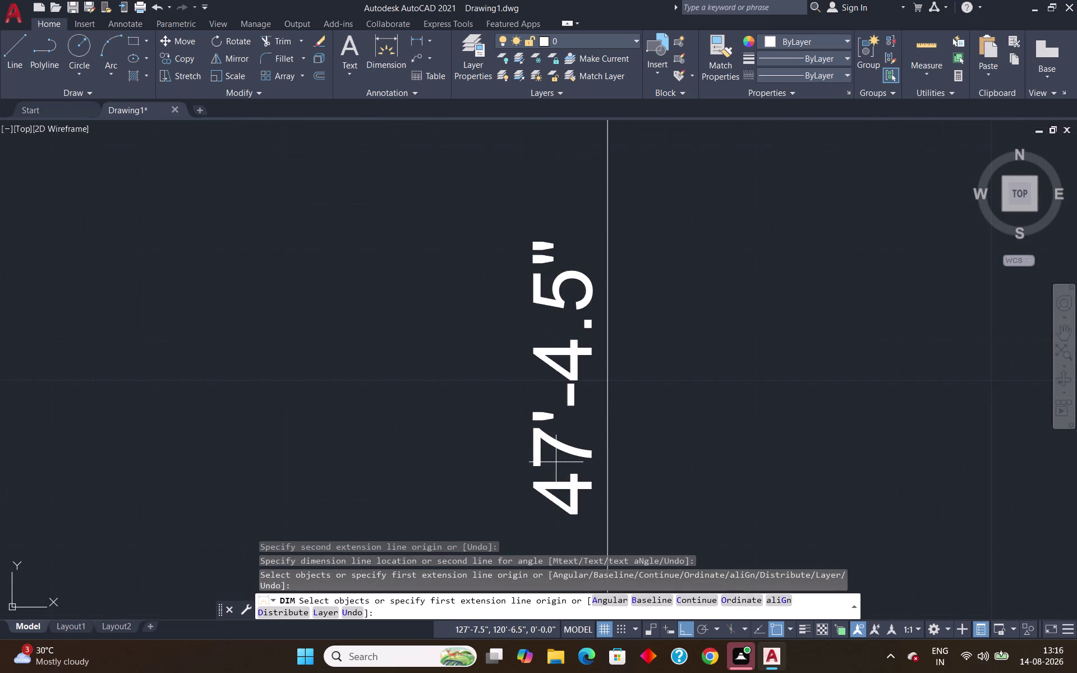
scroll(down, 3)
scroll(down, 3)
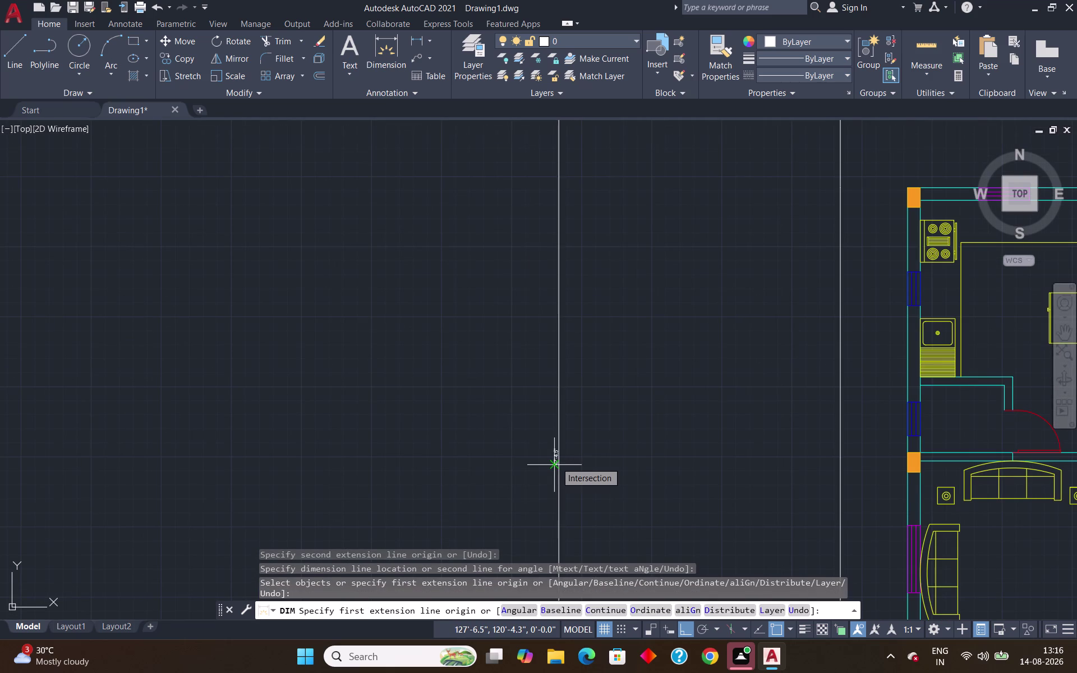
scroll(up, 3)
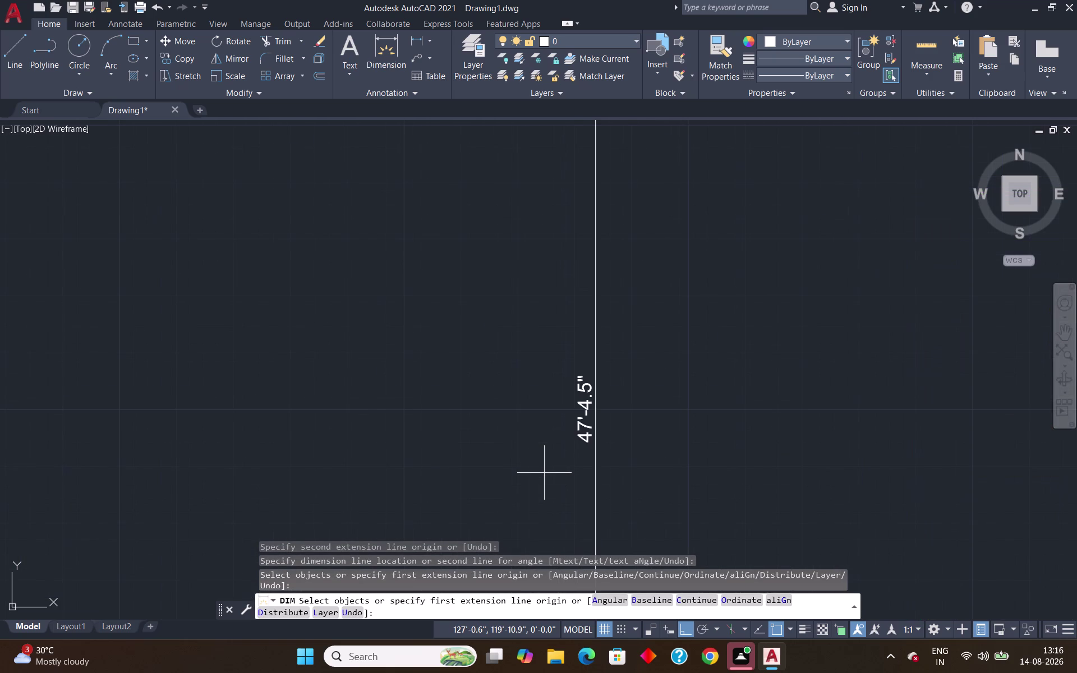
scroll(down, 3)
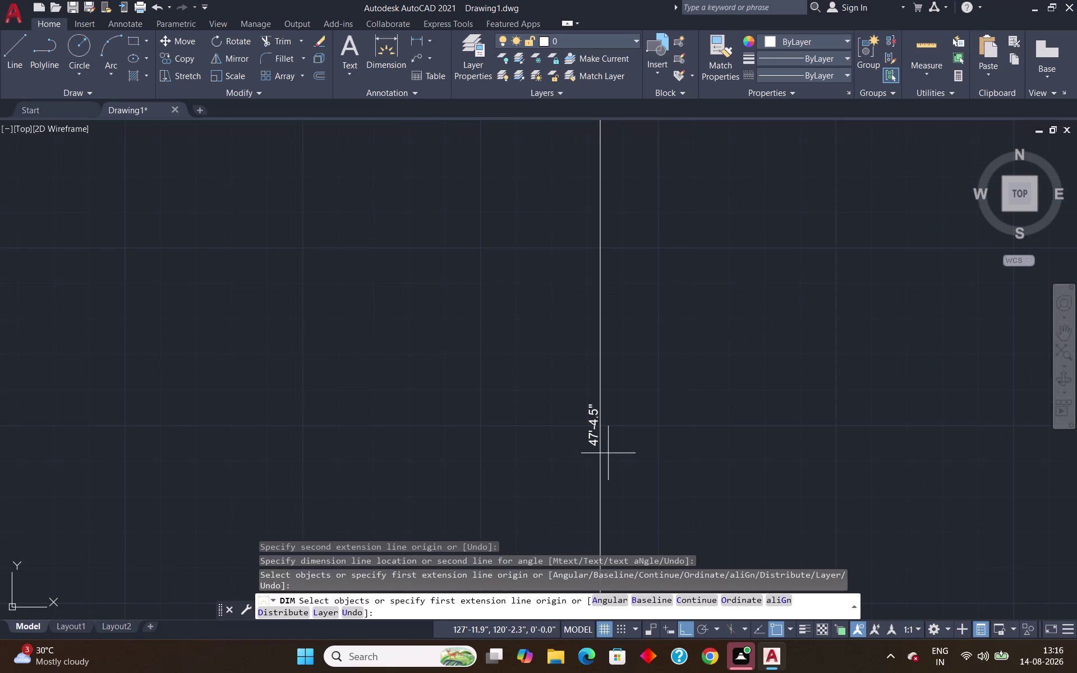
scroll(up, 3)
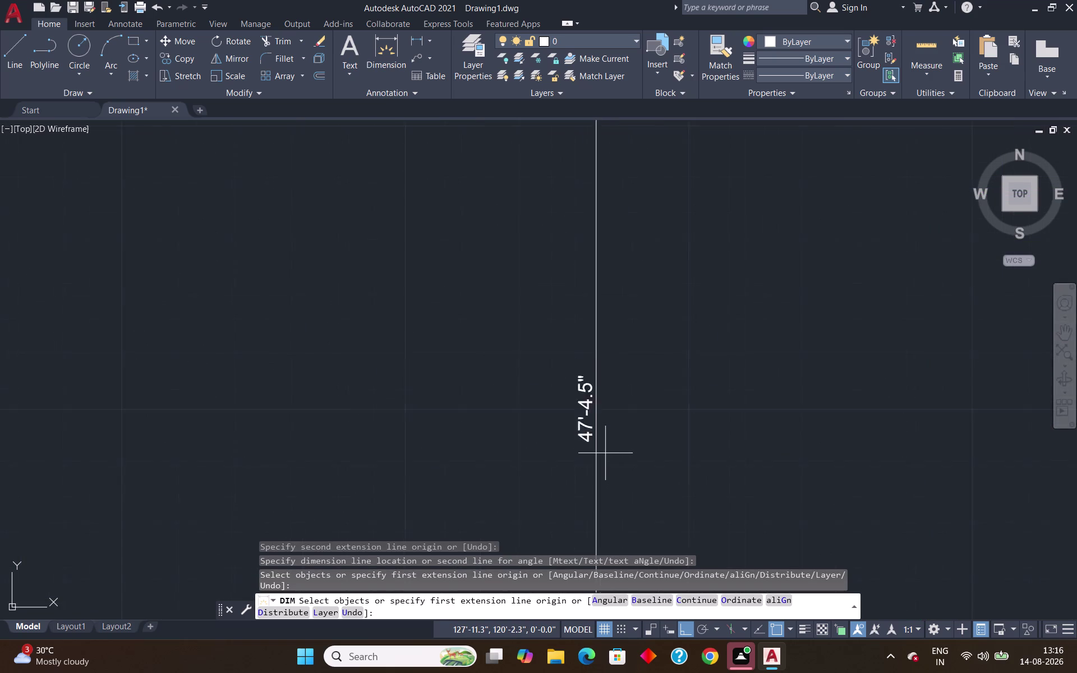
scroll(up, 3)
scroll(down, 3)
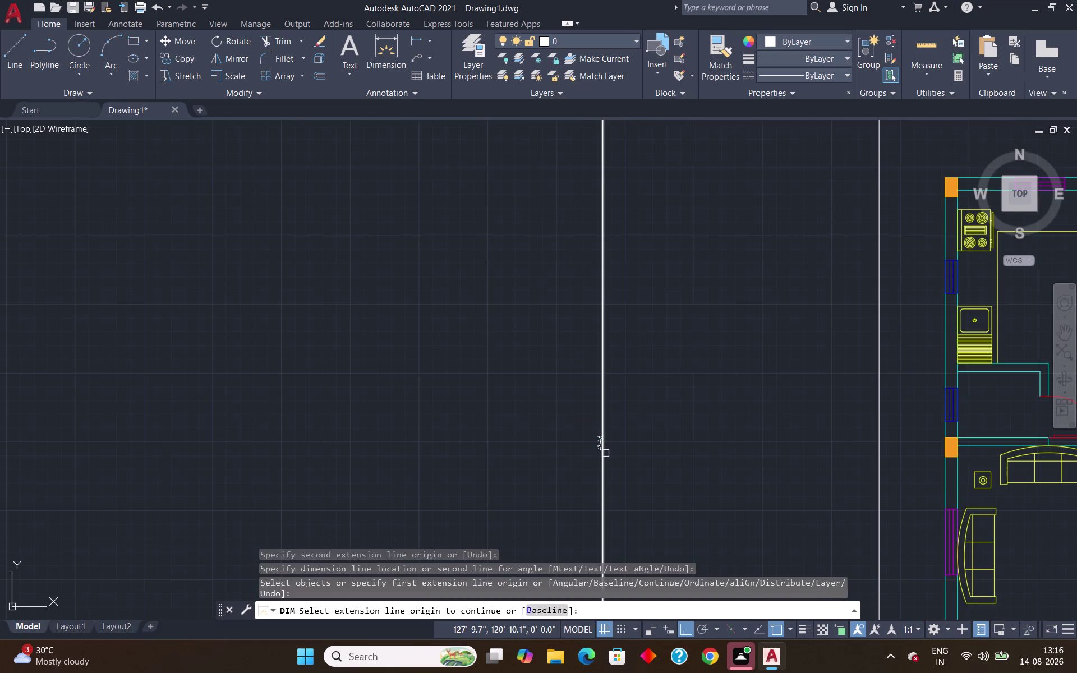
scroll(down, 3)
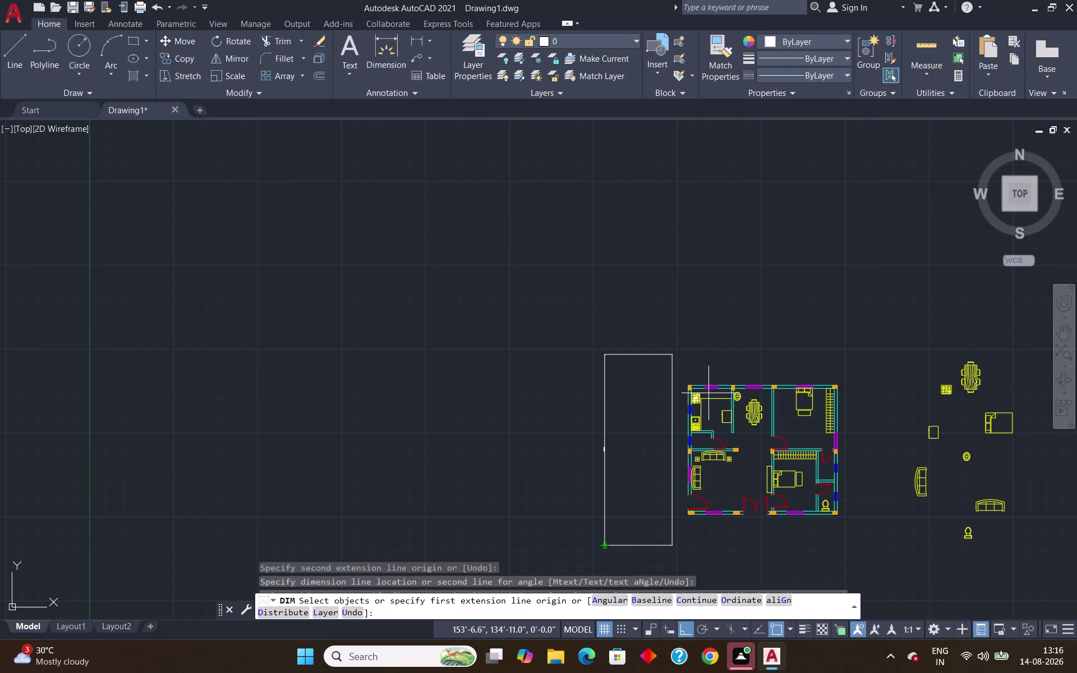
scroll(up, 3)
scroll(down, 3)
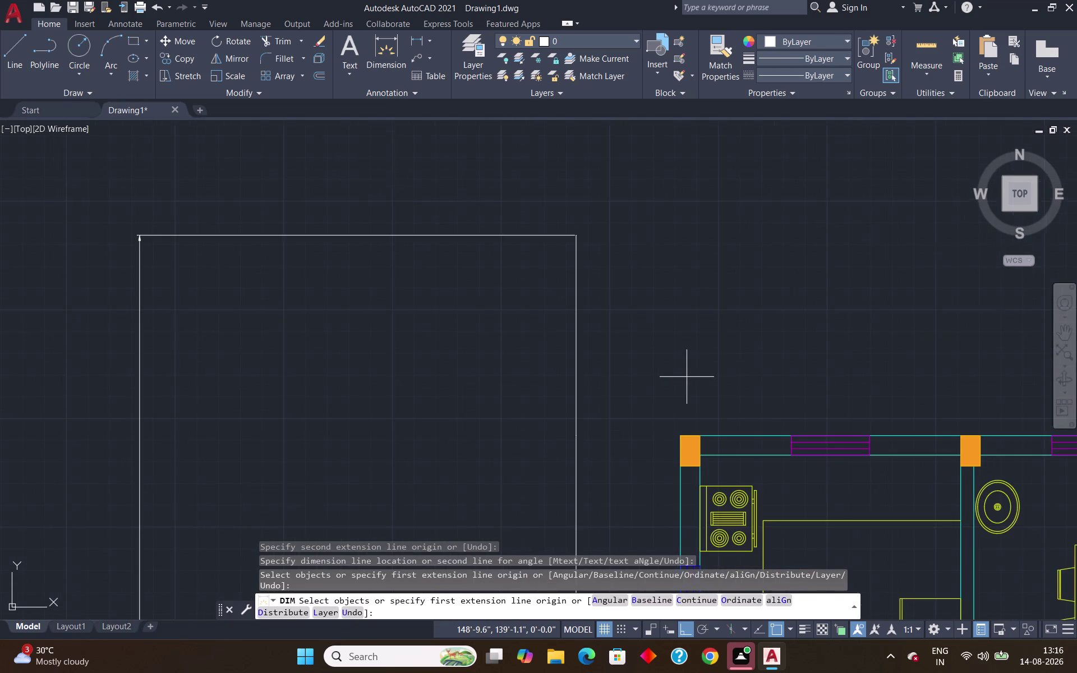
scroll(down, 3)
middle_drag(664, 485, 653, 390)
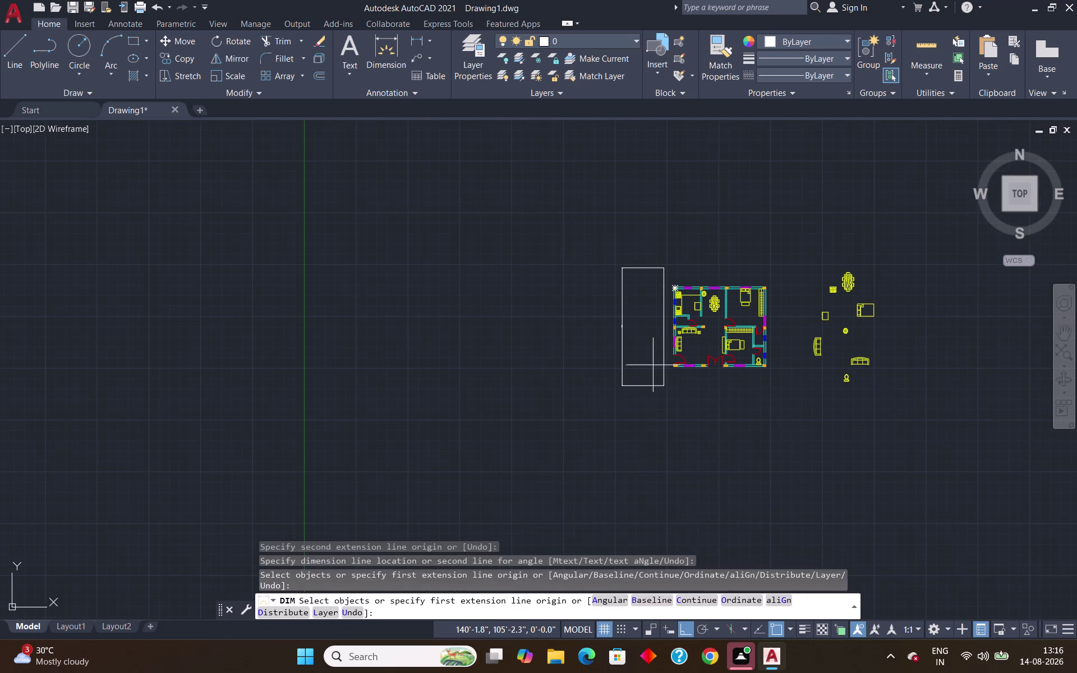
scroll(up, 3)
scroll(down, 3)
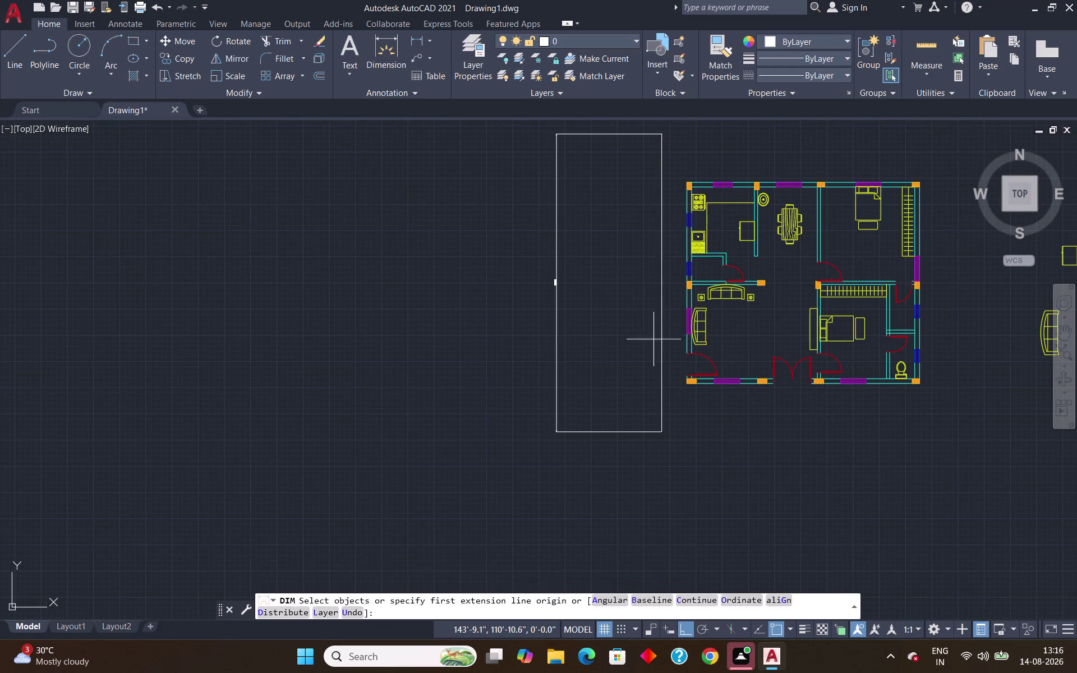
Place a 32' dimension on the selected line.
click(659, 298)
click(642, 283)
scroll(up, 3)
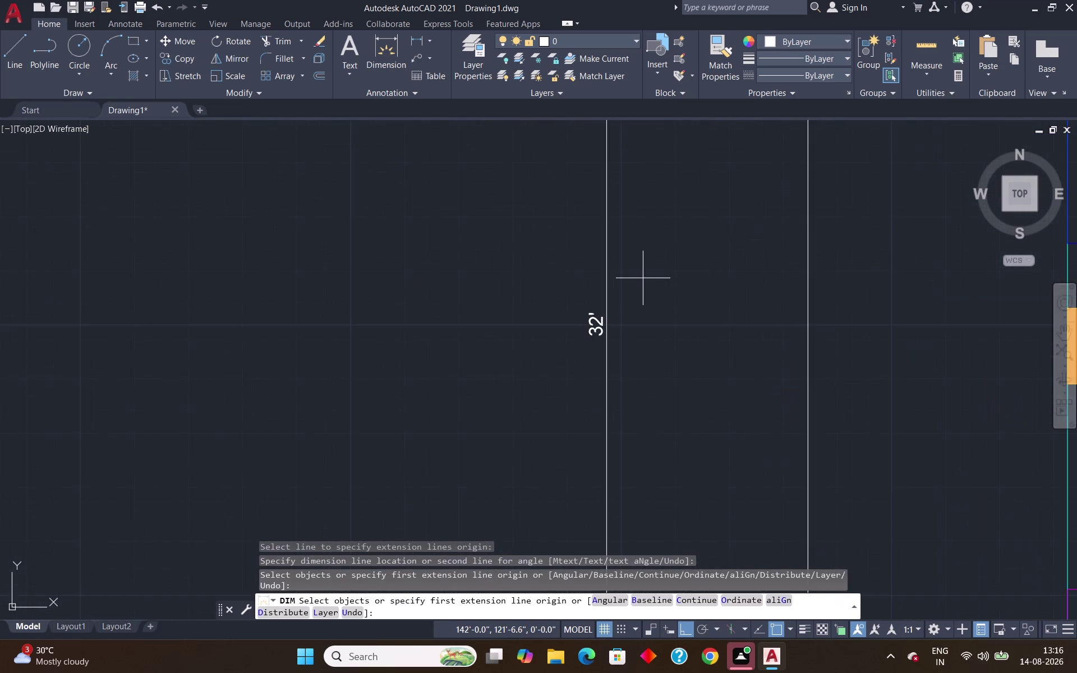
scroll(down, 3)
scroll(down, 3)
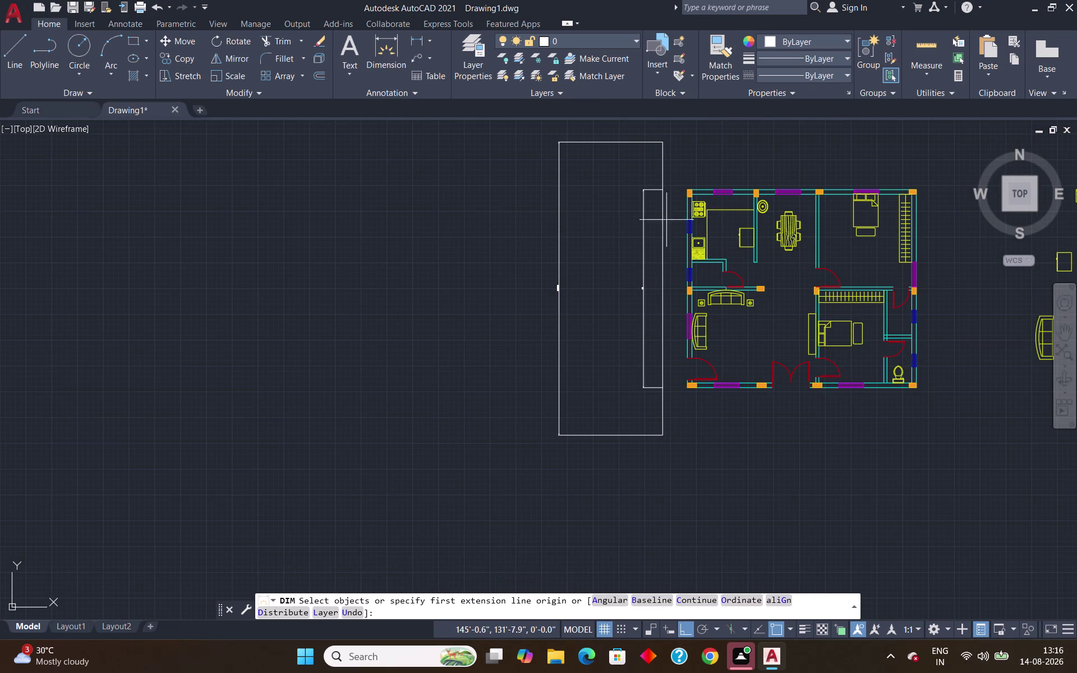
key(Escape)
Delete the short vertical line above the dimension.
scroll(up, 3)
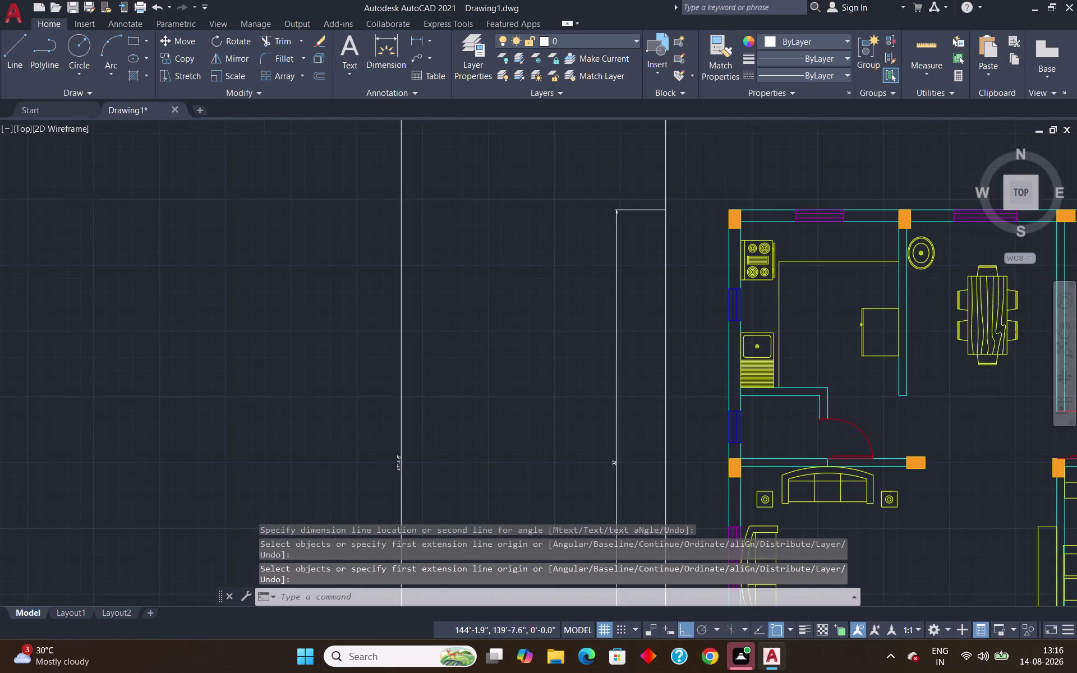
scroll(up, 3)
click(668, 179)
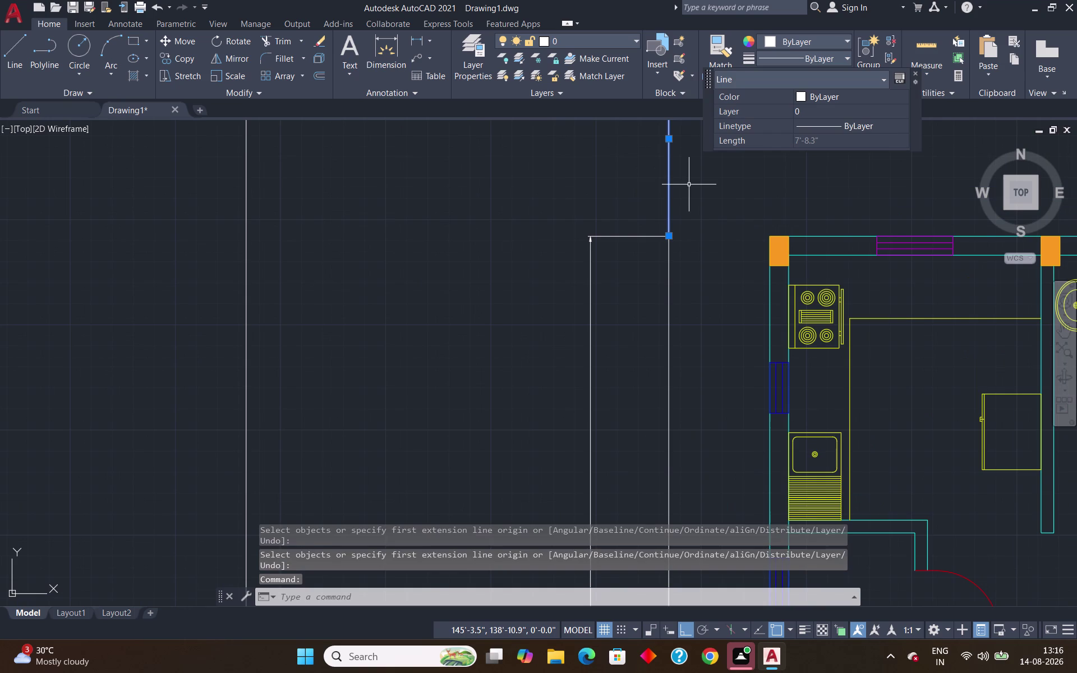
key(Delete)
Select and delete the 47'-4.5" dimension.
scroll(down, 3)
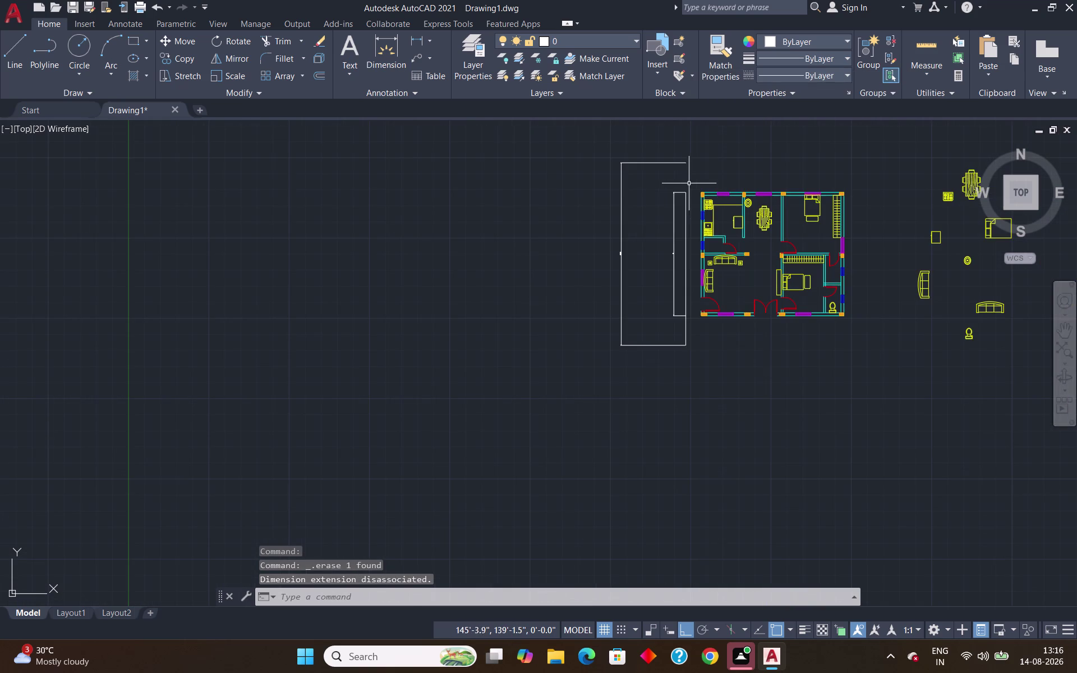
drag(711, 143, 706, 144)
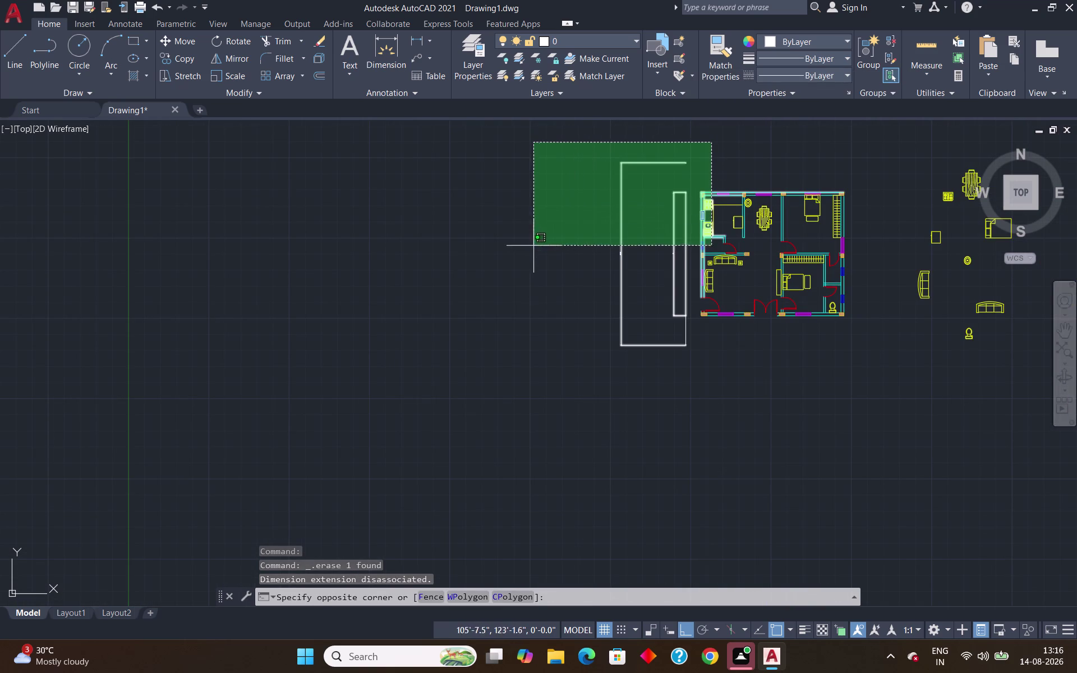
key(Escape)
click(556, 128)
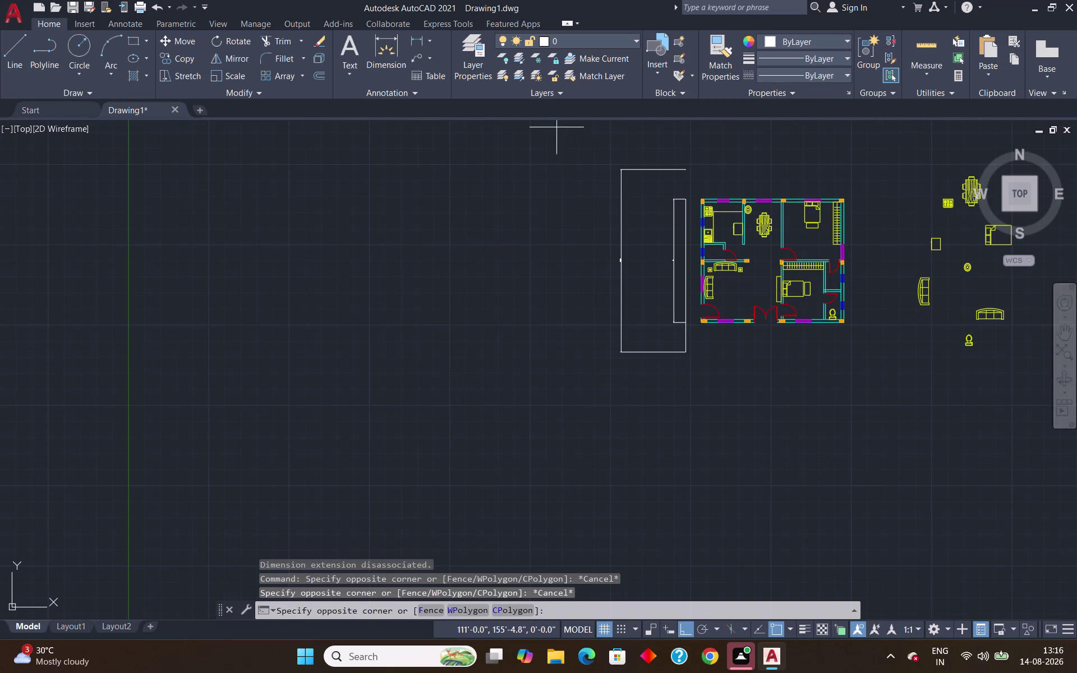
click(650, 404)
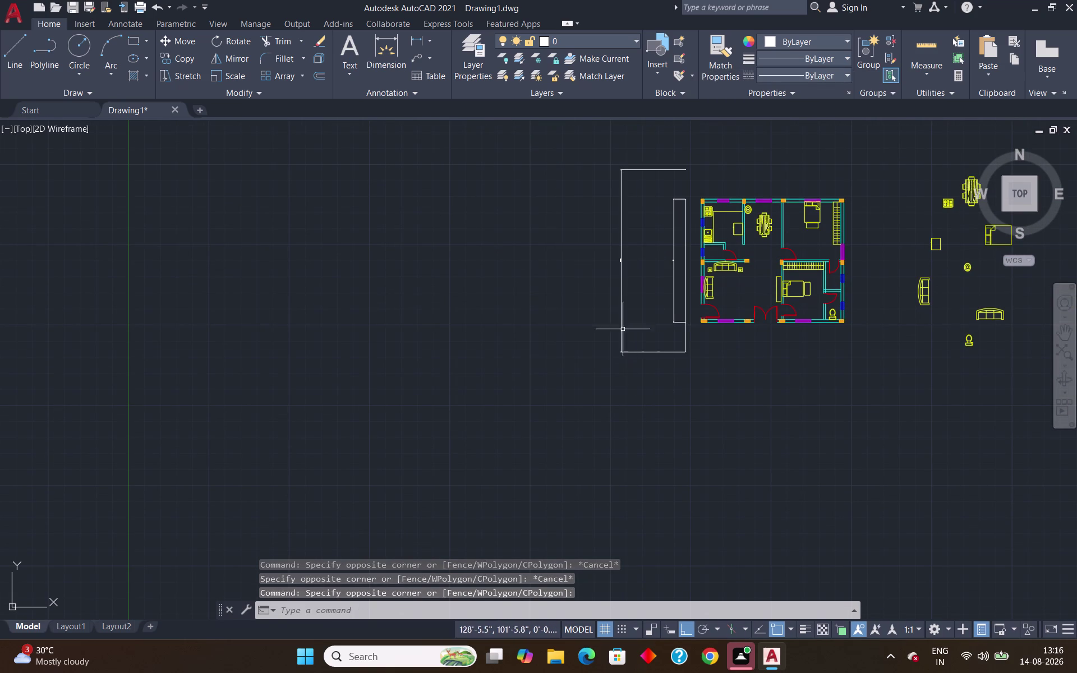
drag(636, 225, 630, 225)
click(588, 246)
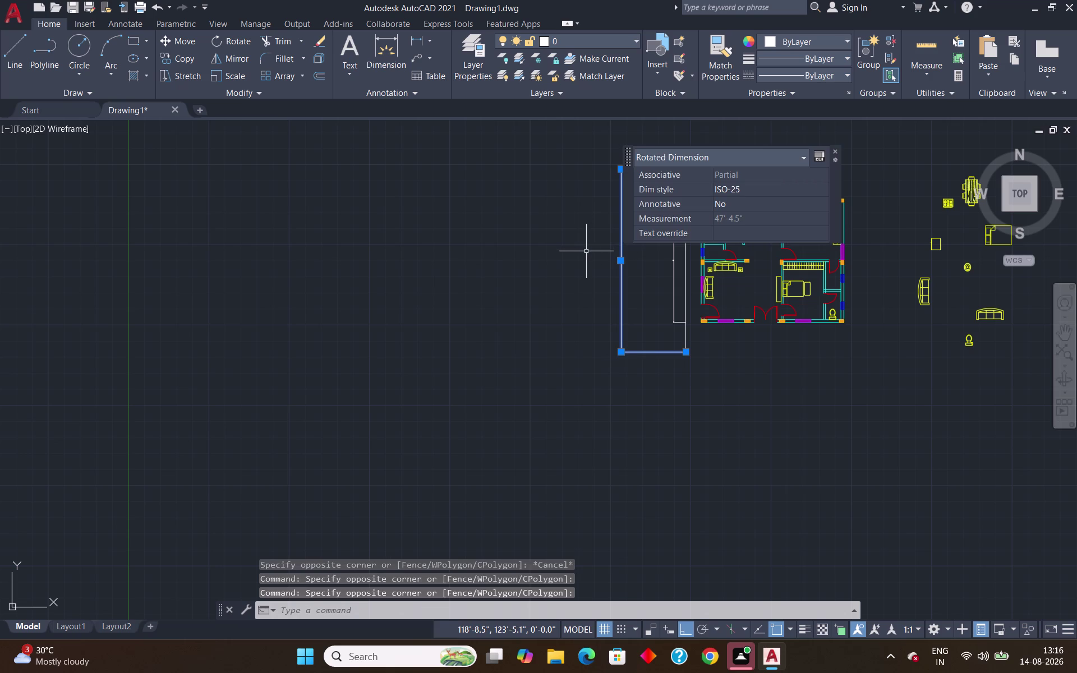
key(Delete)
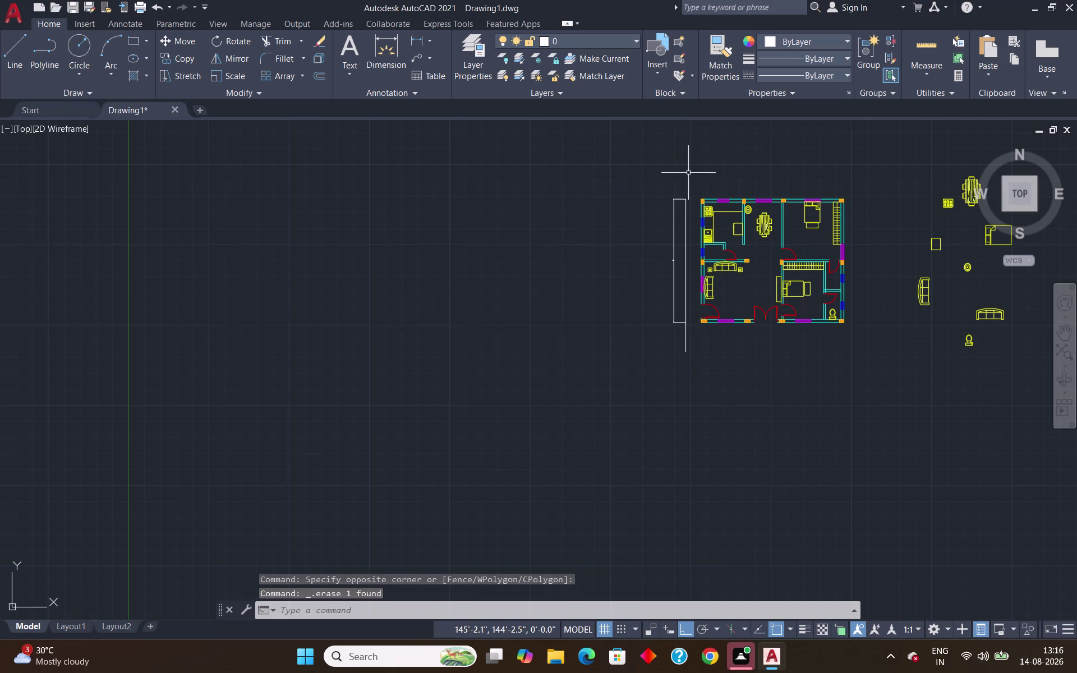
Start a new line at the reference lines' top corner.
scroll(up, 3)
key(l)
key(Return)
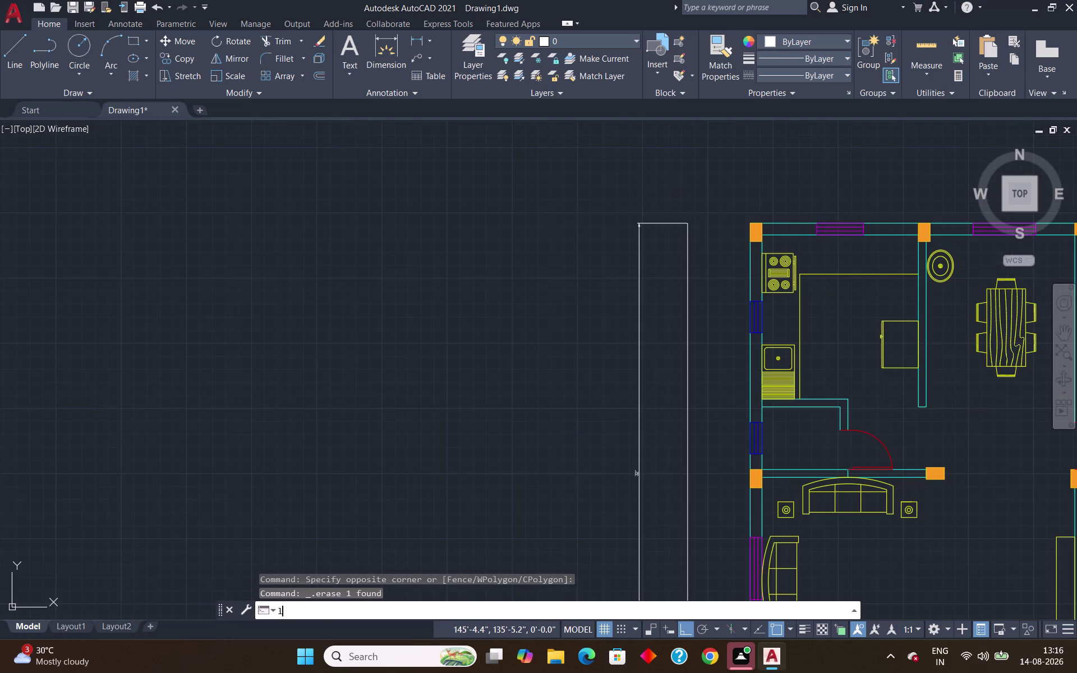
scroll(up, 3)
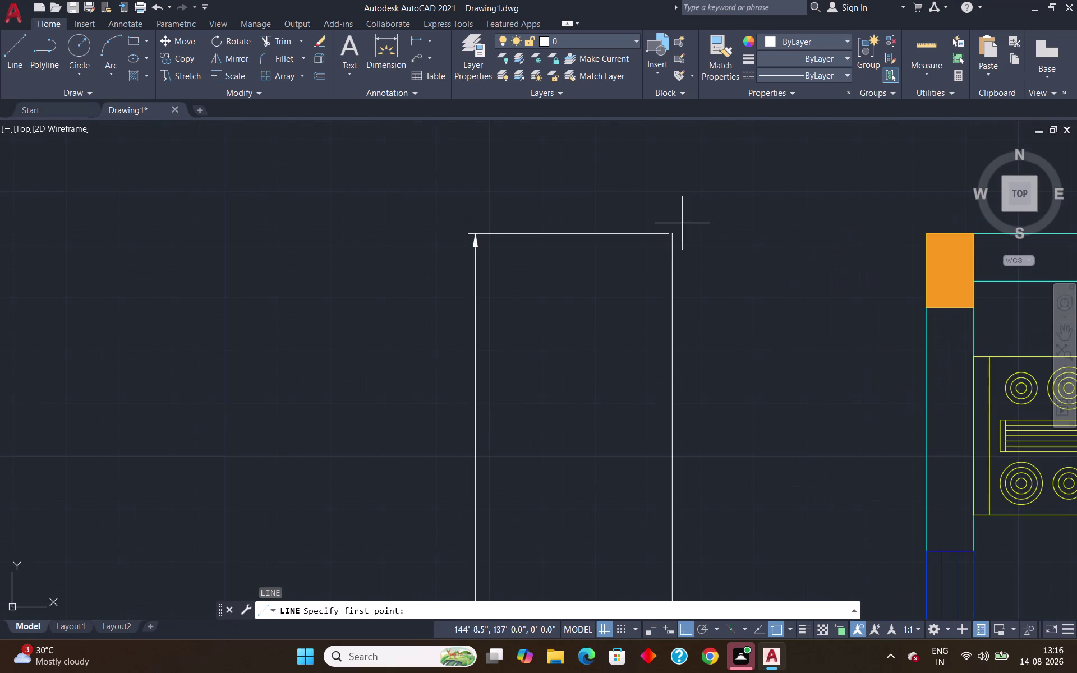
click(669, 235)
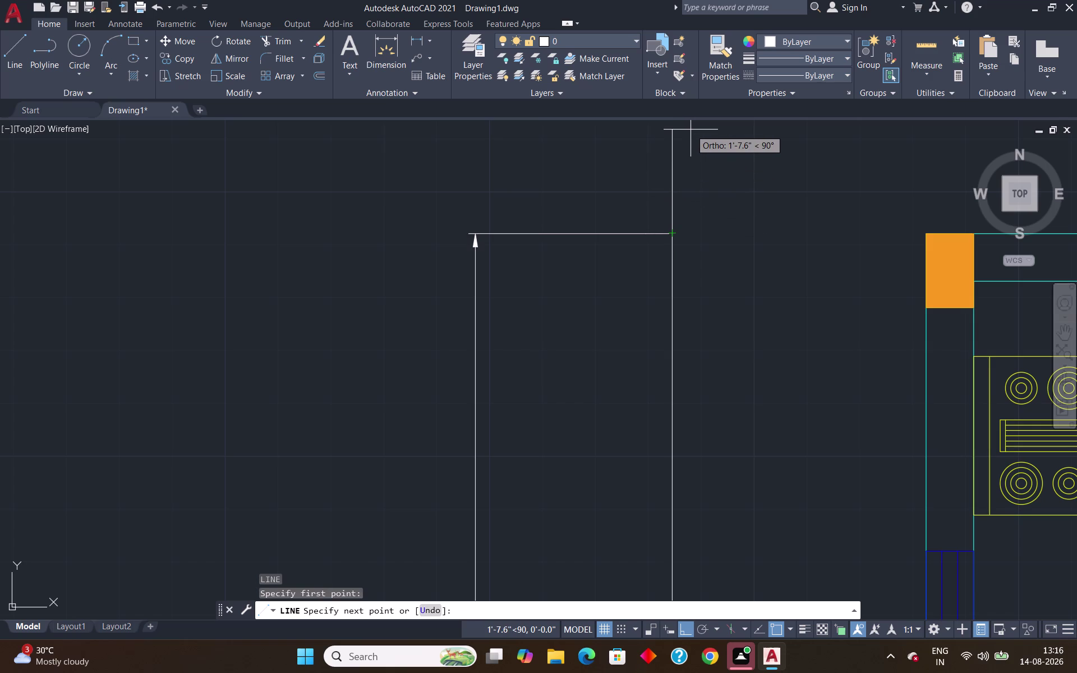